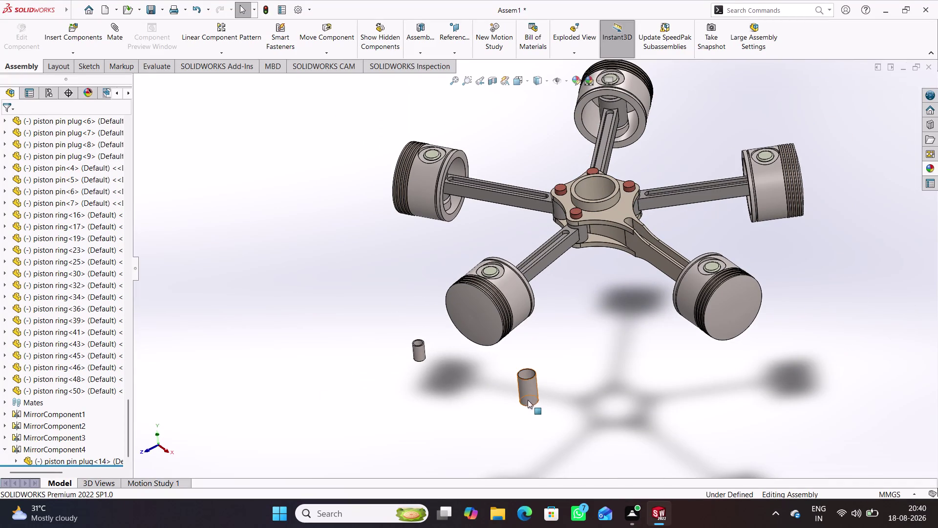
Delete the stray Rod bush lower component from the engine assembly.
right_click(526, 395)
click(575, 373)
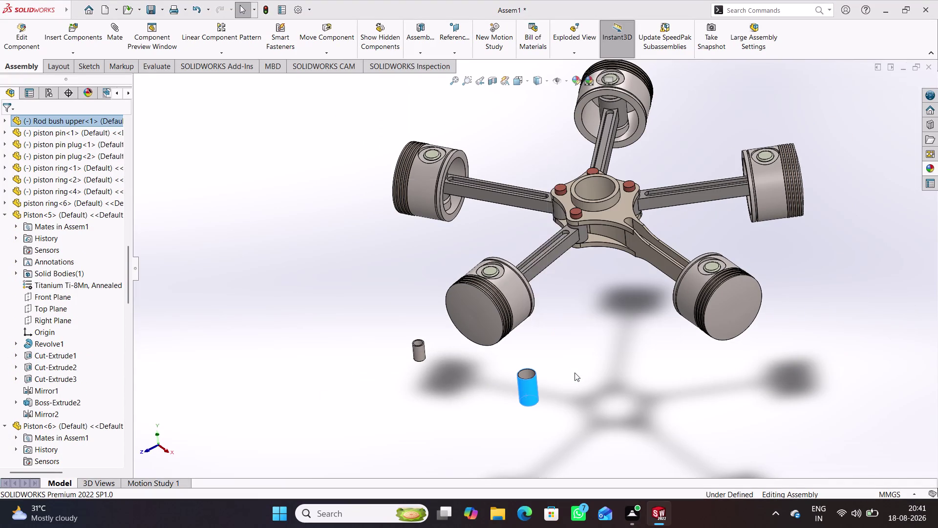
click(550, 193)
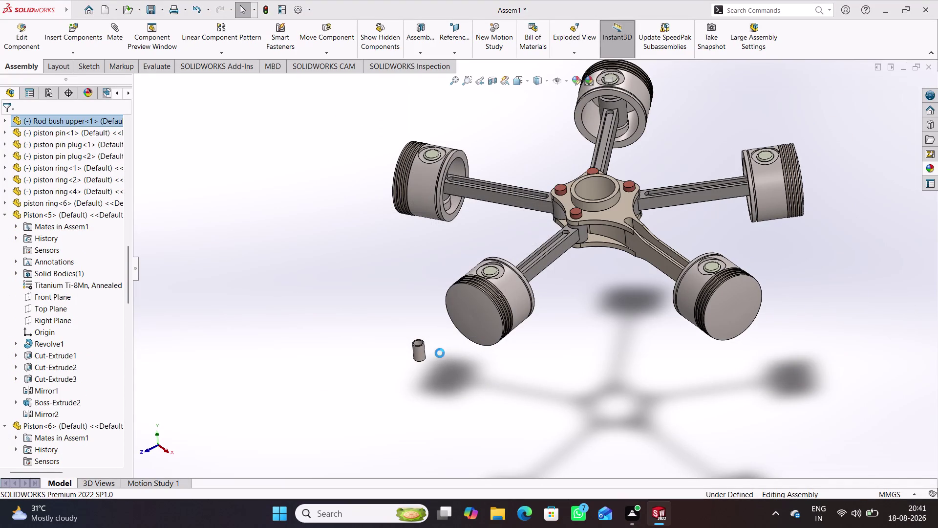
right_click(418, 351)
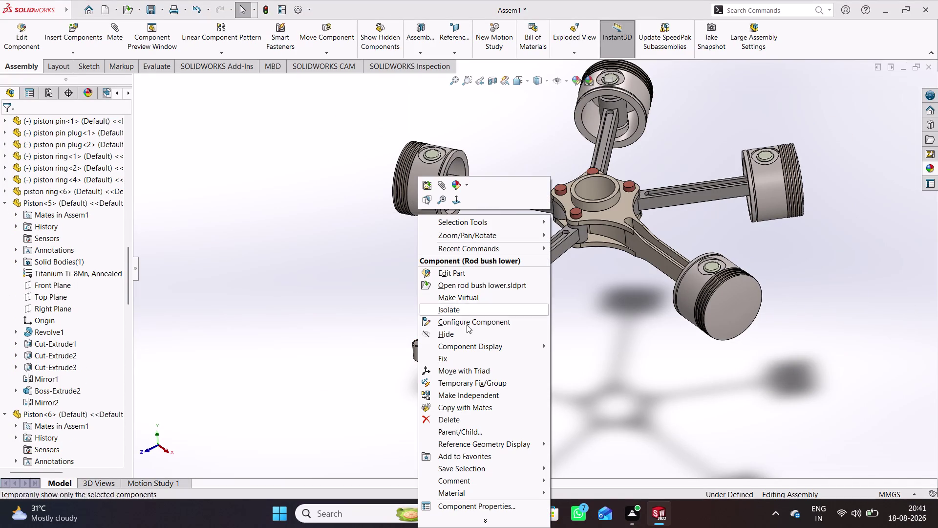
click(439, 414)
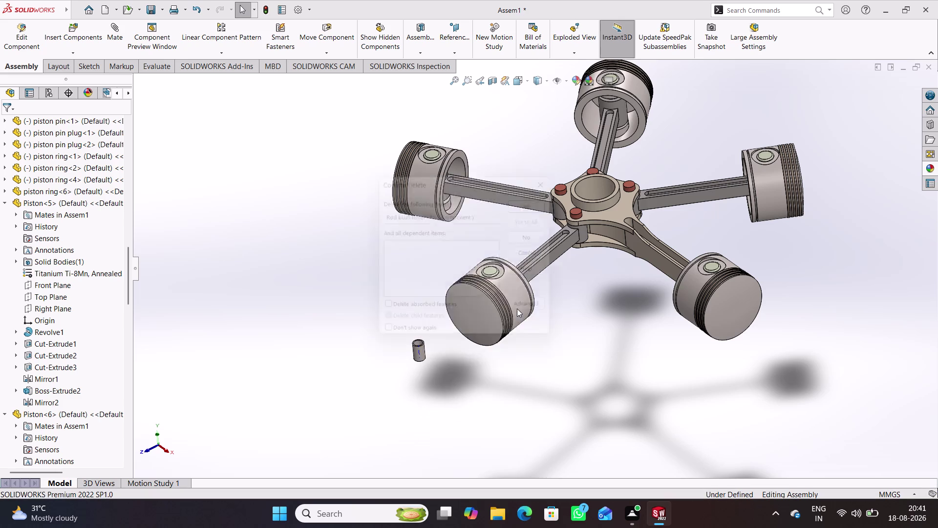
click(545, 192)
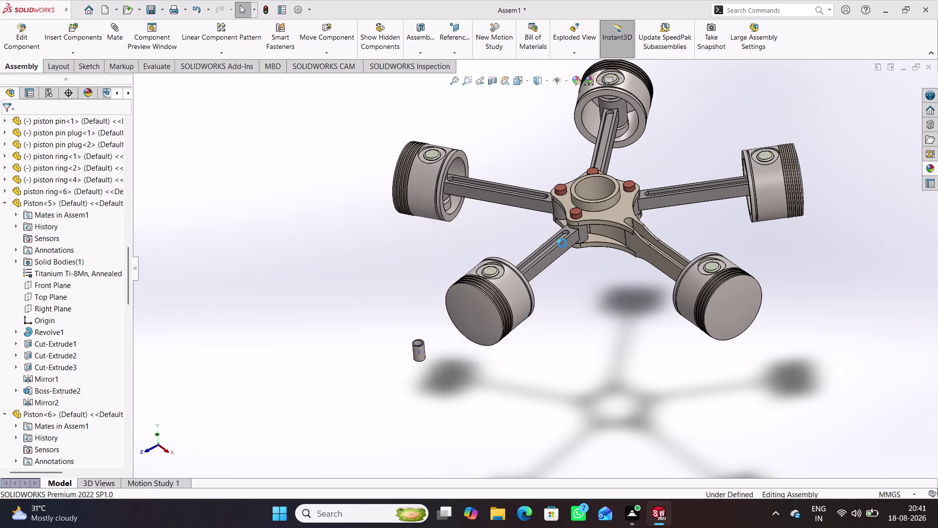
Orbit the engine to inspect it, then snap it to the isometric view.
middle_drag(538, 395, 552, 382)
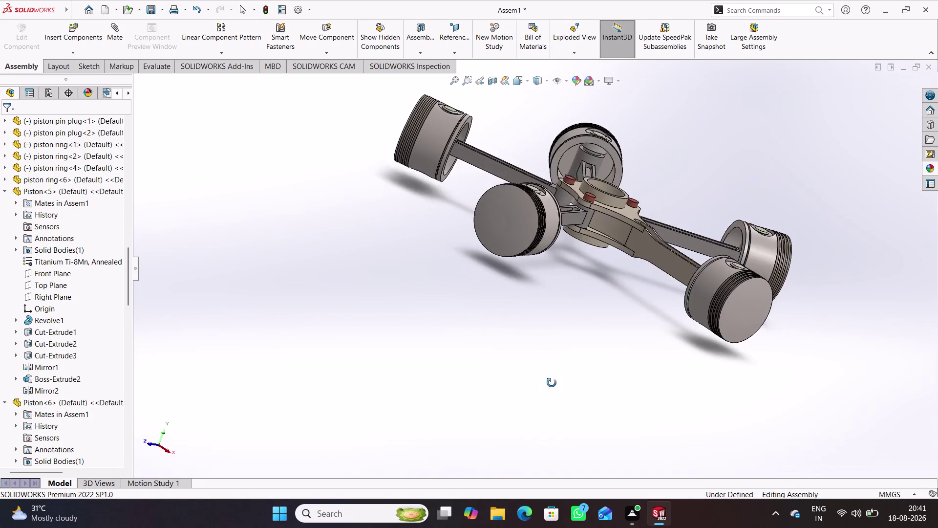
middle_drag(552, 382, 523, 418)
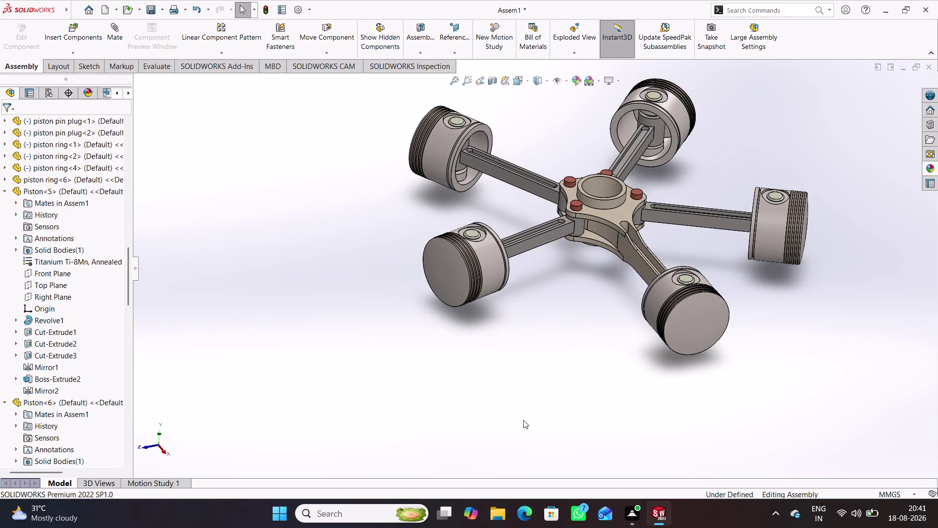
key(ctrl+7)
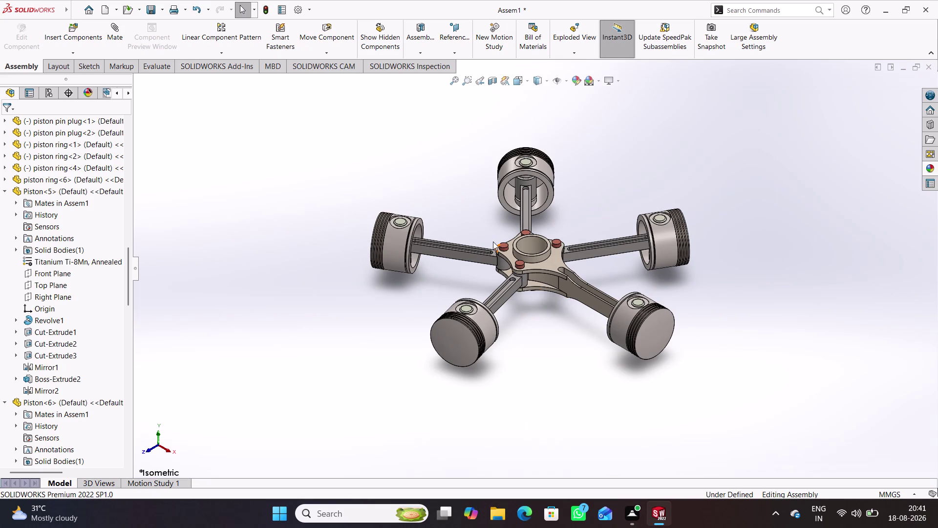
Collapse the Piston<5>, Piston<6> and Piston<7> nodes in the FeatureManager tree.
scroll(down, 3)
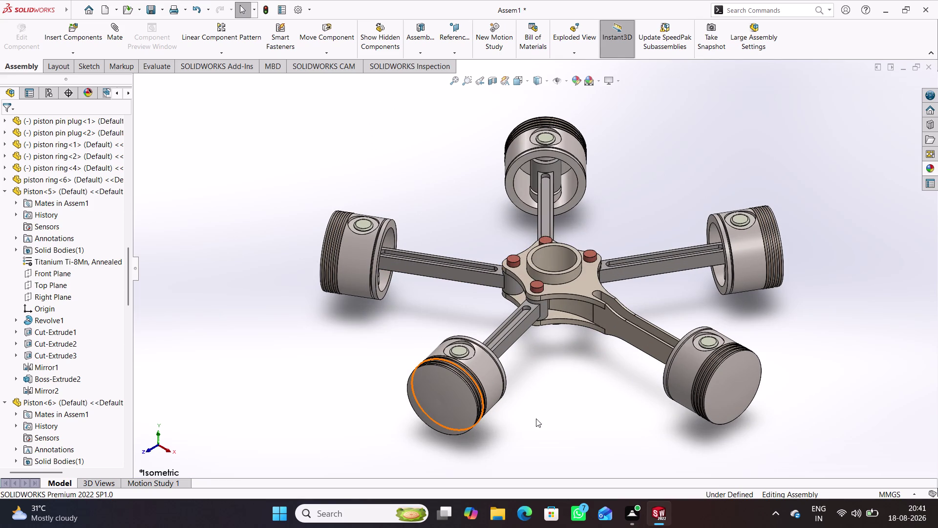
click(3, 186)
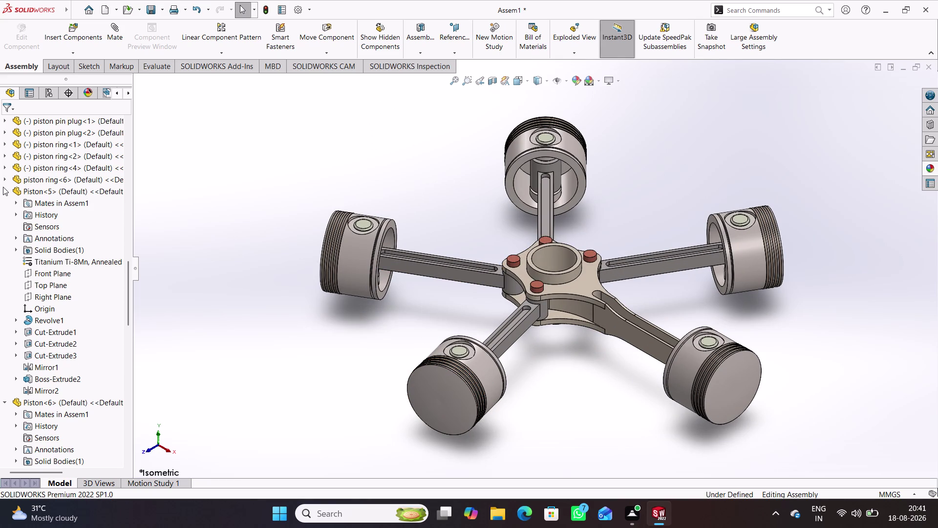
click(3, 201)
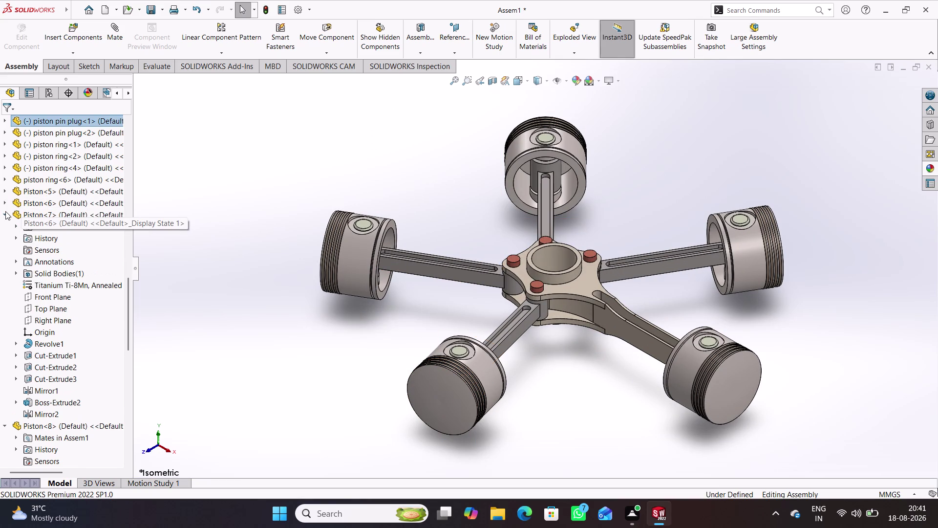
click(5, 211)
click(3, 224)
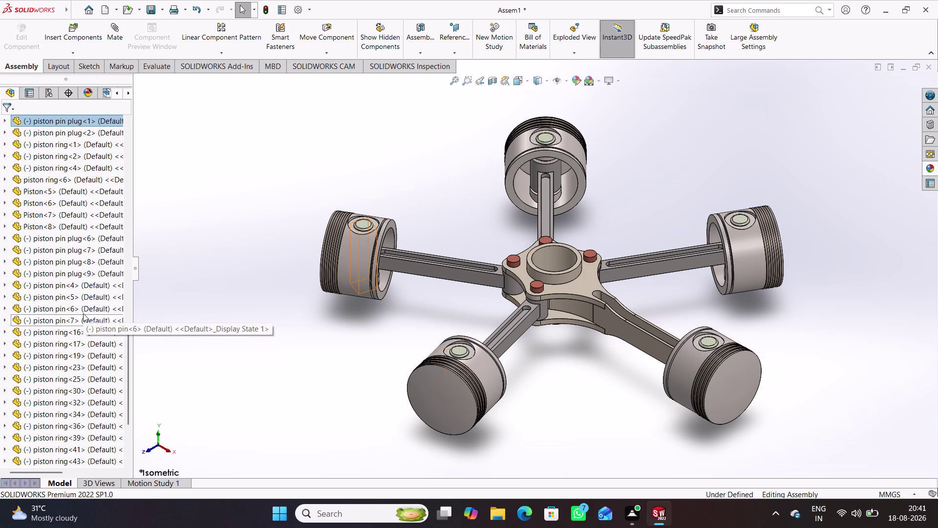
scroll(down, 3)
scroll(down, 3)
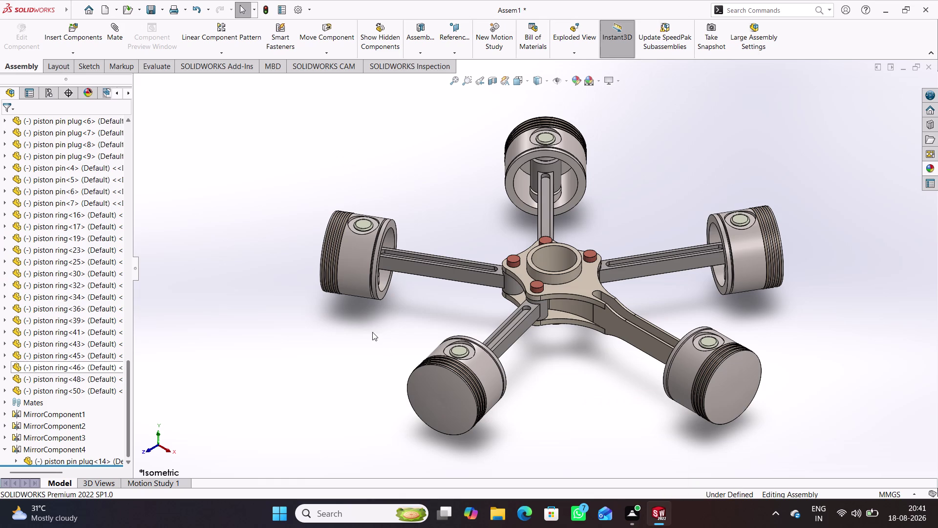
key(ctrl+s)
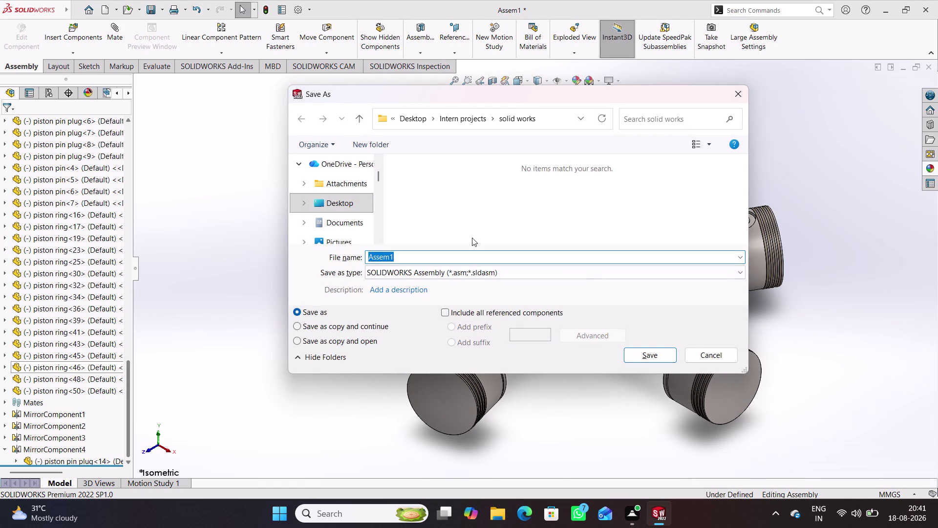
Change the file name to 'Radial engine Assem' and save the assembly.
click(433, 257)
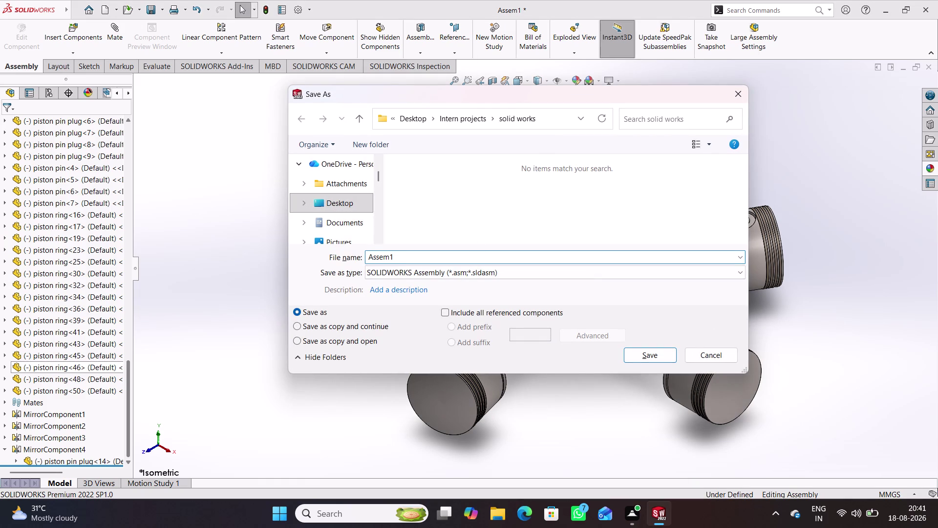
key(BackSpace)
key(Left)
key(Left)
key(Left)
key(Left)
key(Left)
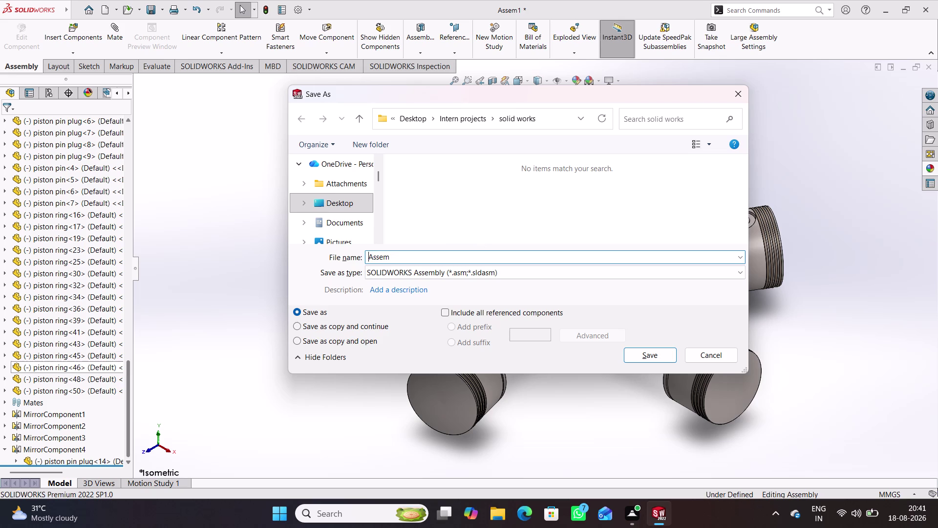
text(Rad)
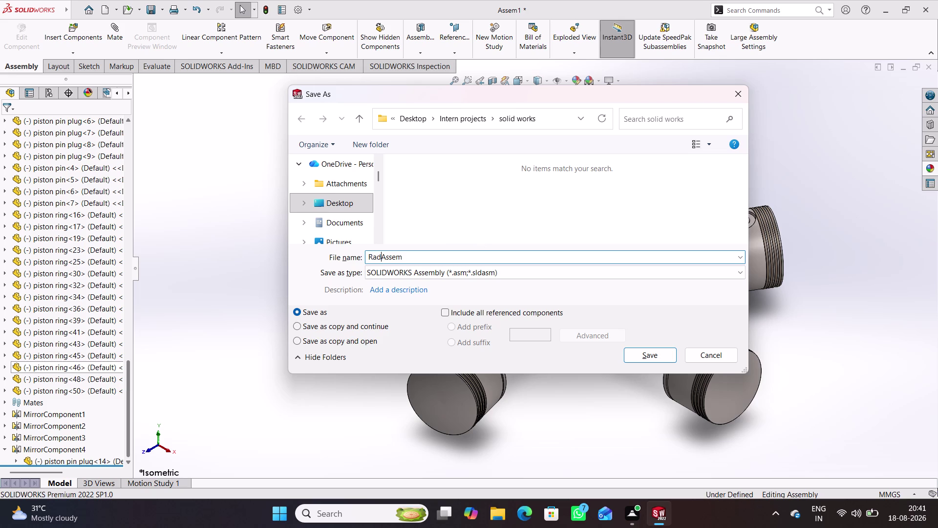
text(ial)
key(space)
text(engine)
key(space)
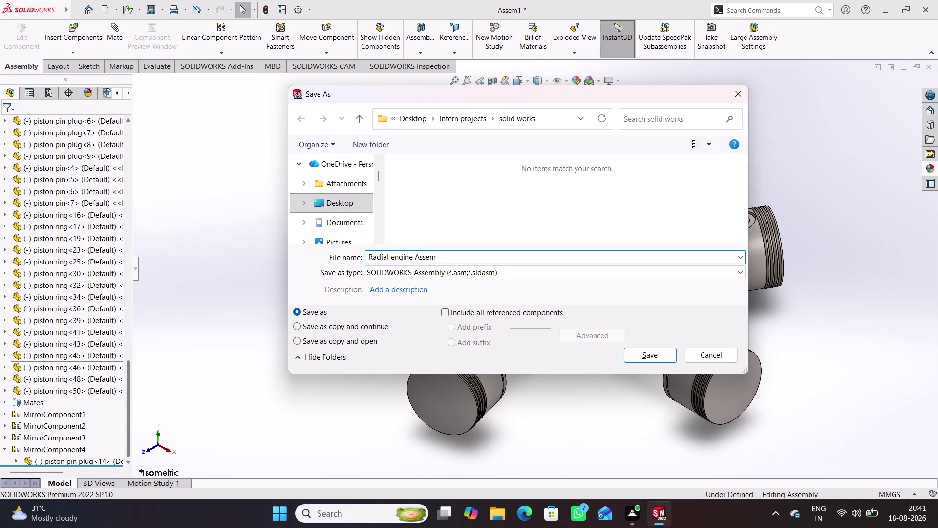
key(Return)
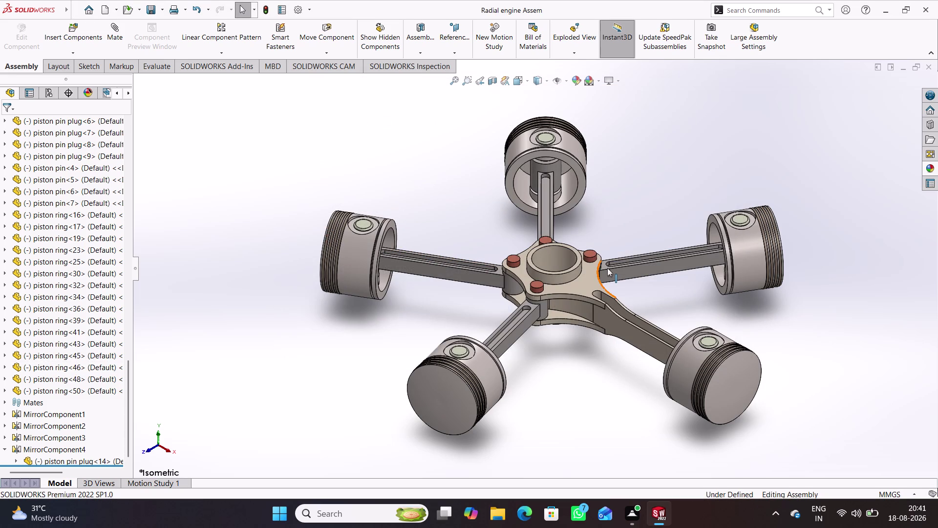
key(ctrl+n)
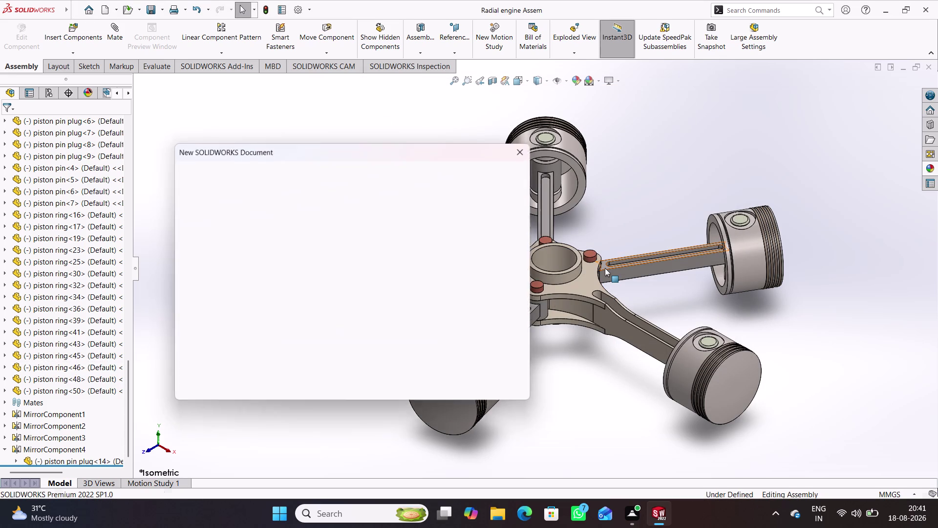
Create a new drawing document on an A0 (ISO) sheet.
key(Right)
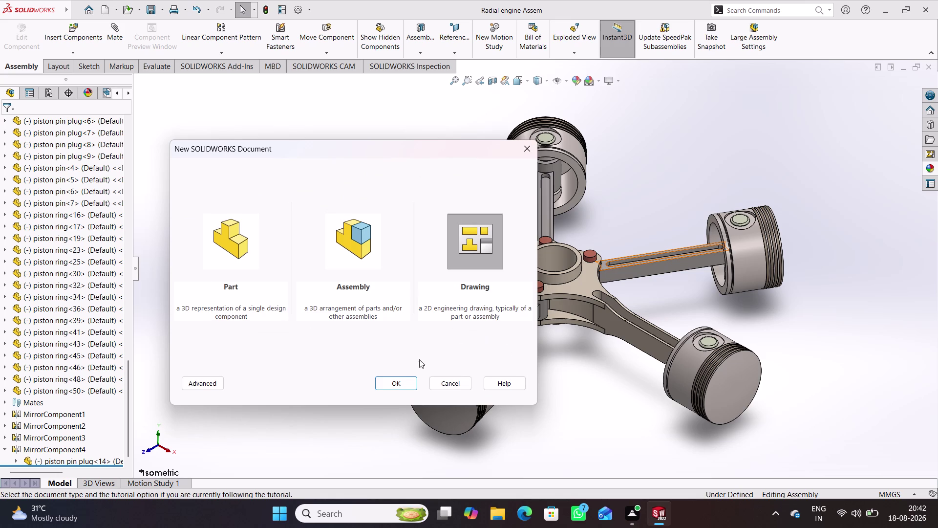
click(399, 382)
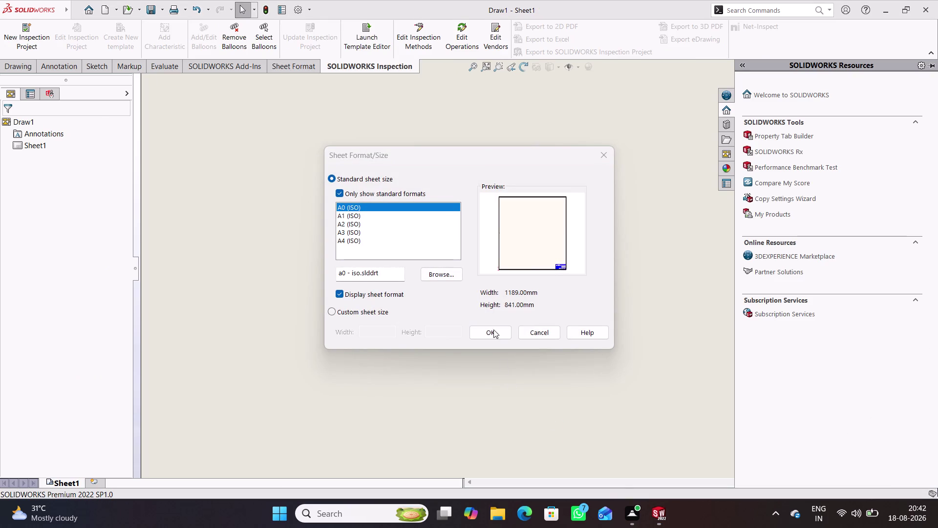
click(489, 331)
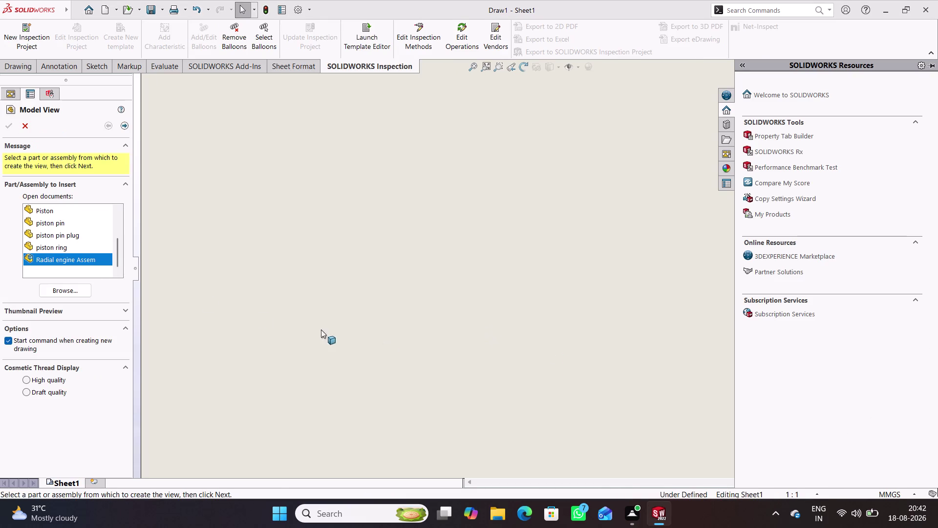
Place a model view of the Articulated rod on the sheet.
scroll(up, 3)
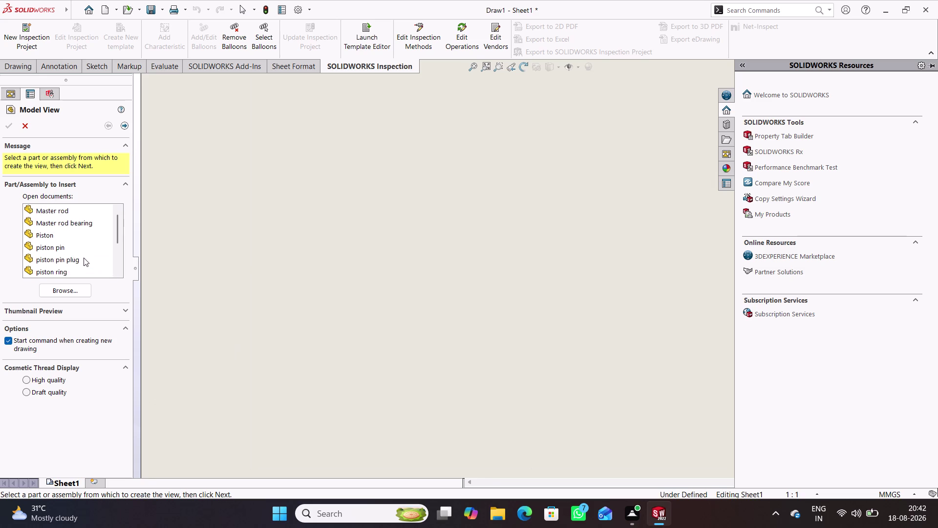
scroll(up, 3)
scroll(down, 3)
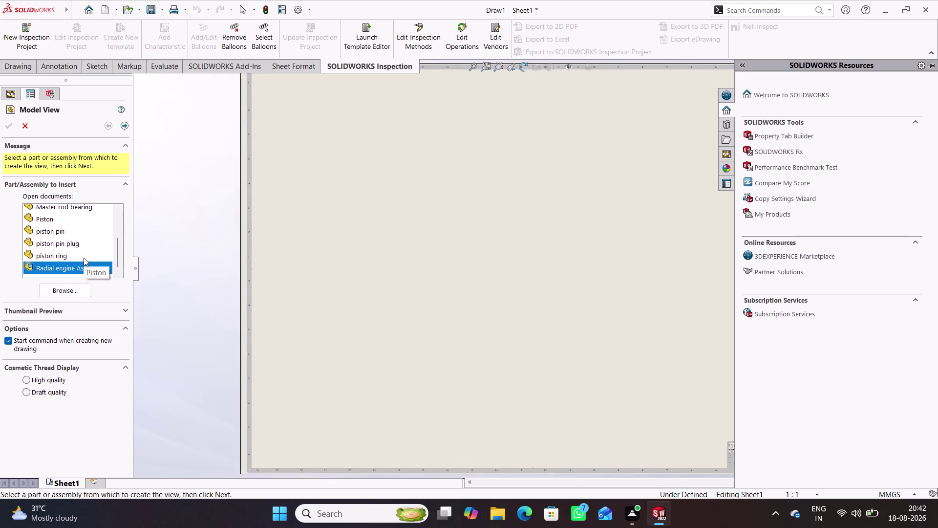
scroll(up, 3)
scroll(up, 3)
scroll(up, 3)
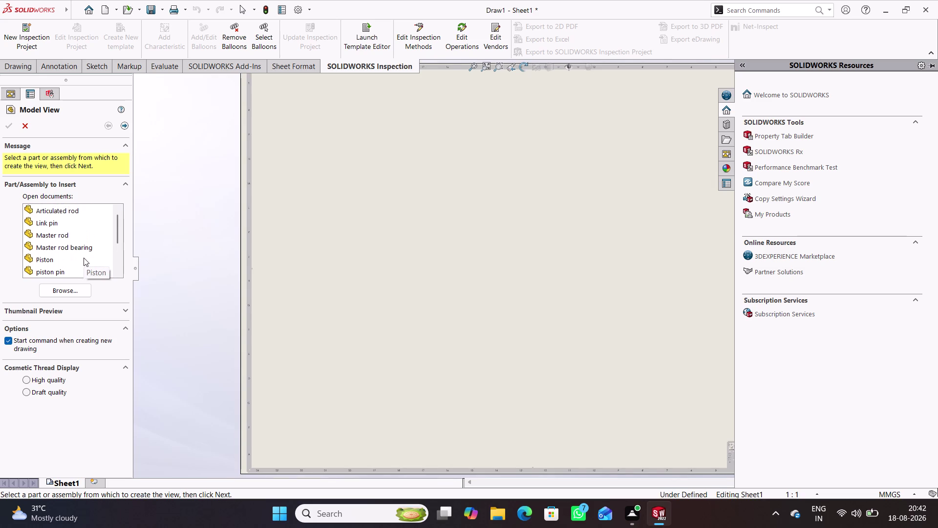
double_click(76, 212)
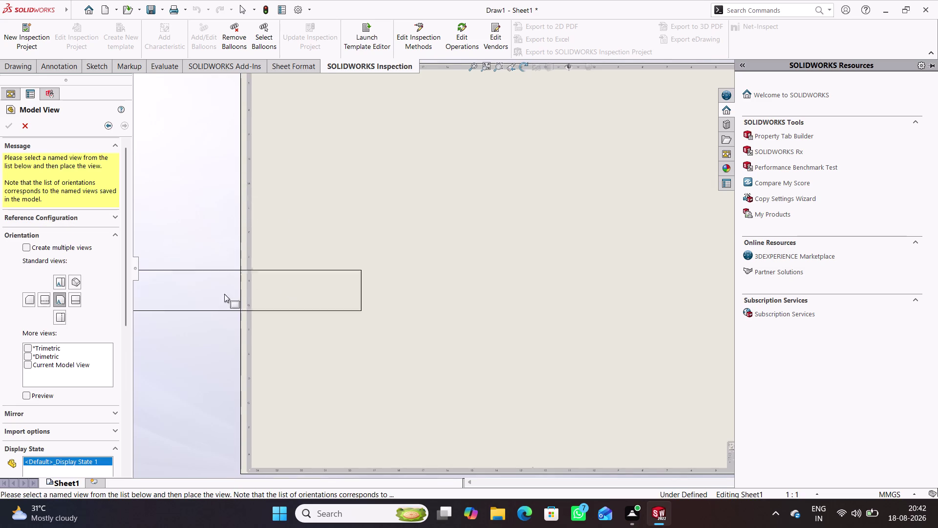
scroll(up, 3)
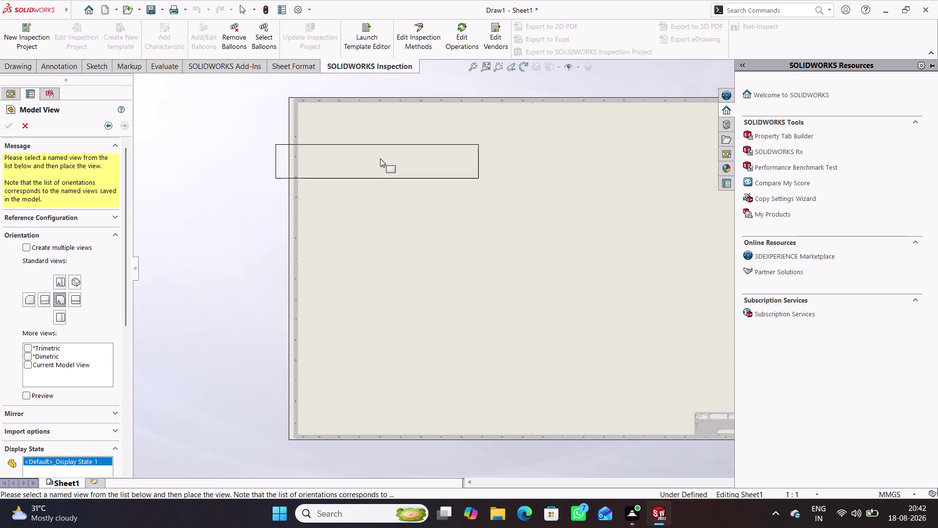
click(400, 156)
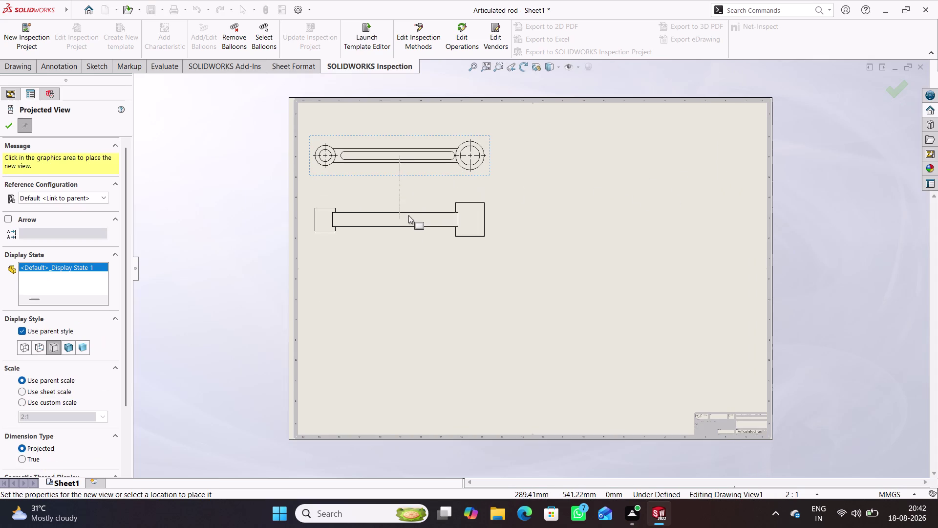
click(6, 128)
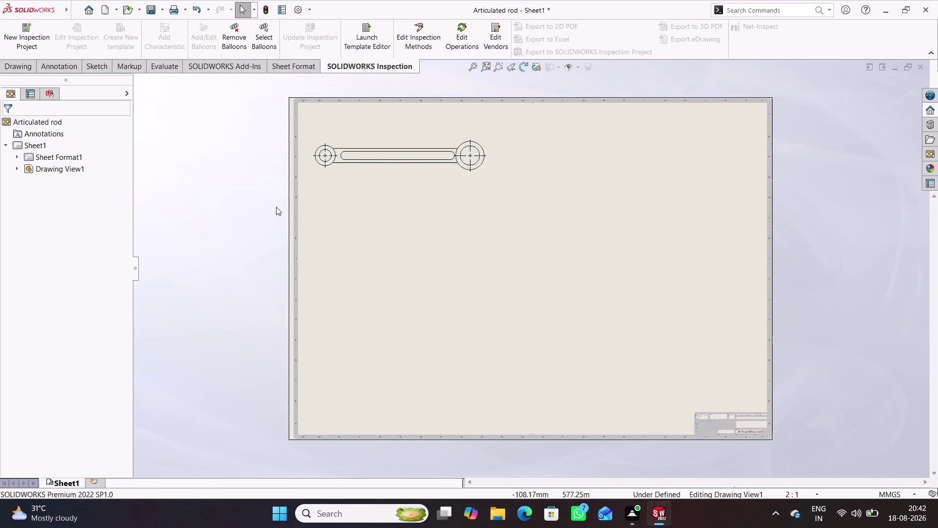
Set the rod's Drawing View1 to a custom 1:1 scale.
double_click(400, 180)
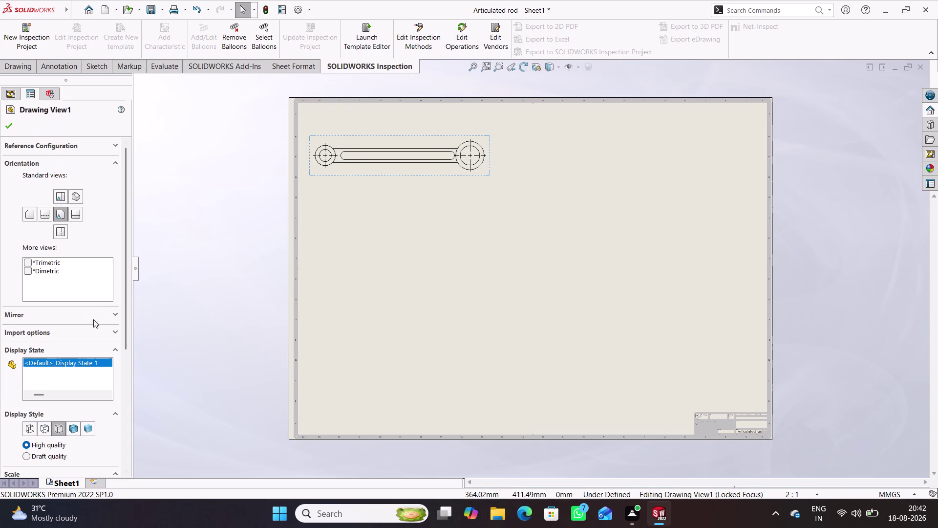
click(41, 429)
scroll(down, 3)
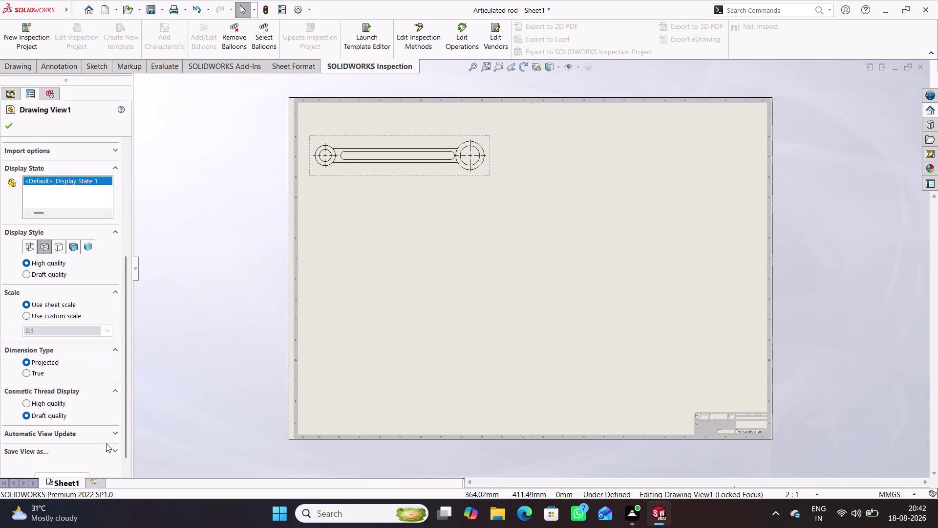
click(52, 317)
click(106, 330)
click(61, 345)
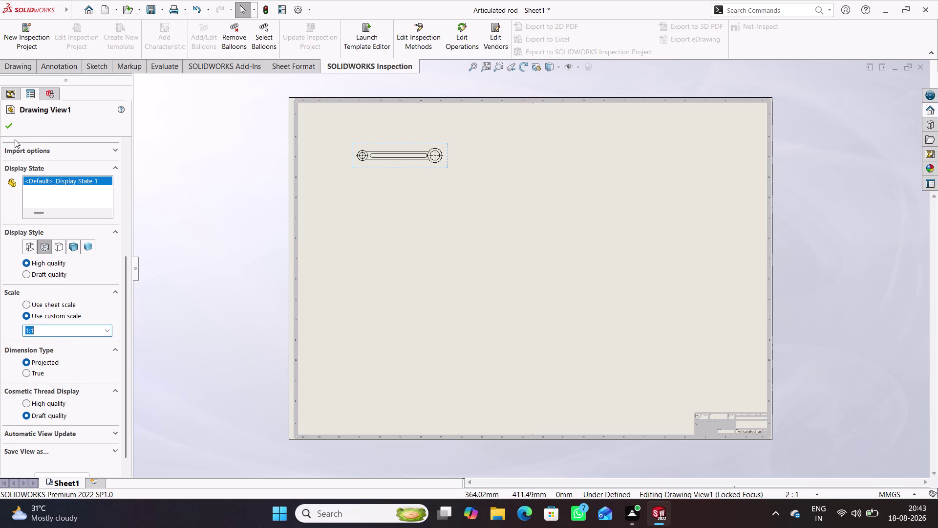
Move the rod view to the sheet's top-left corner and close its properties.
click(13, 129)
drag(420, 171, 379, 148)
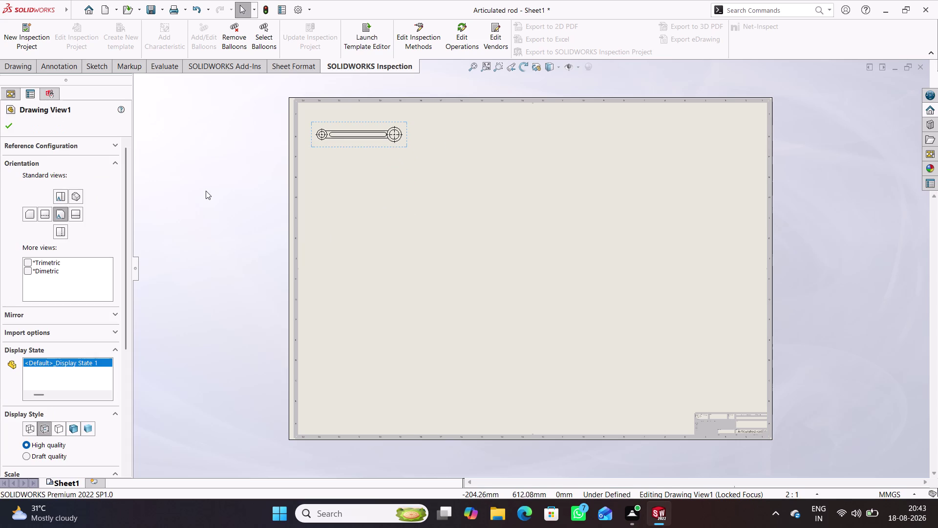
click(8, 122)
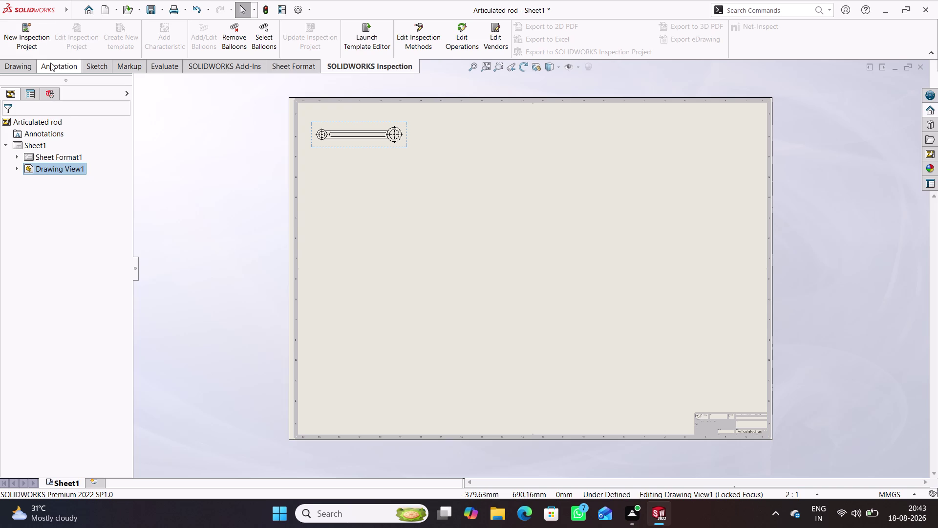
click(49, 64)
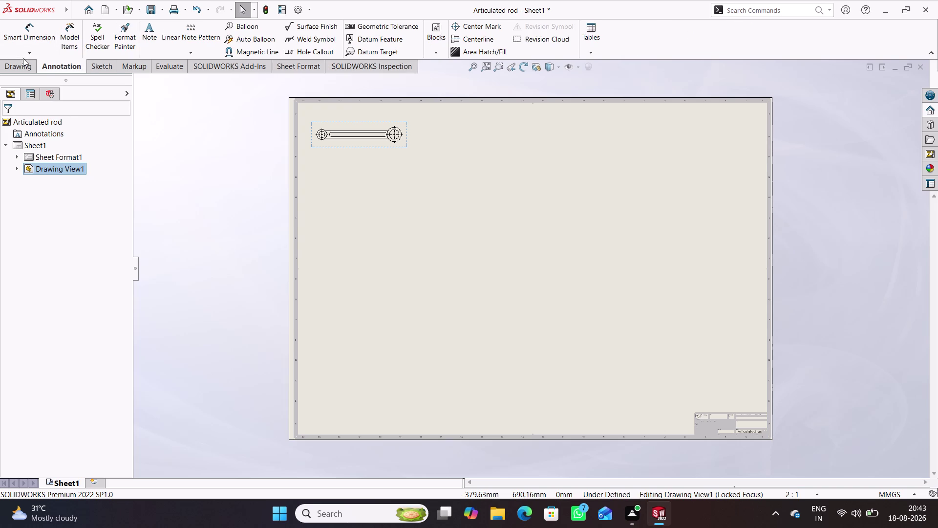
click(20, 64)
Cut horizontal section A-A through the rod centre and place it below the top view.
click(101, 35)
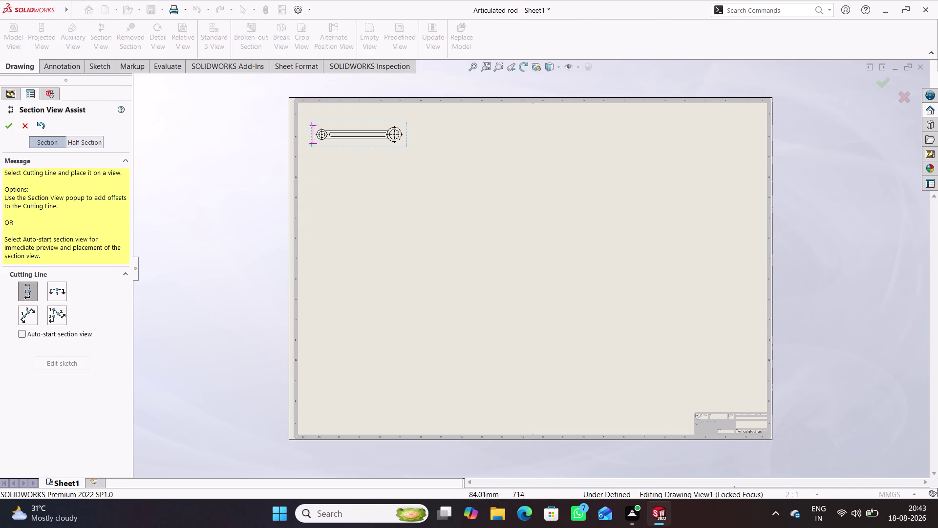
scroll(down, 3)
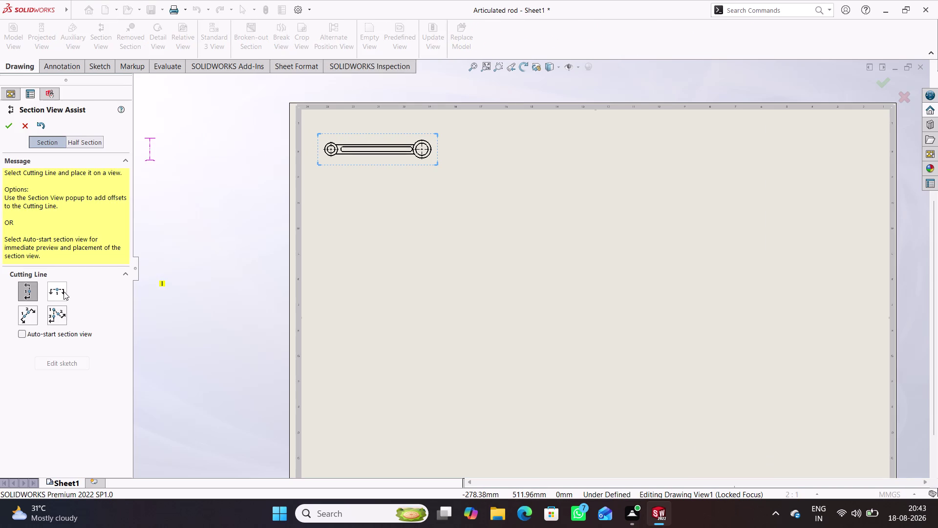
click(62, 291)
scroll(down, 3)
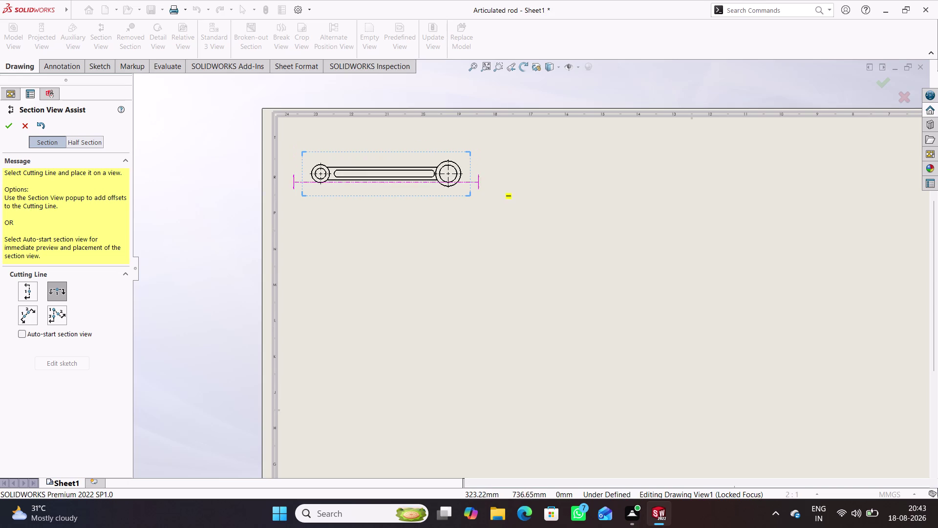
click(446, 173)
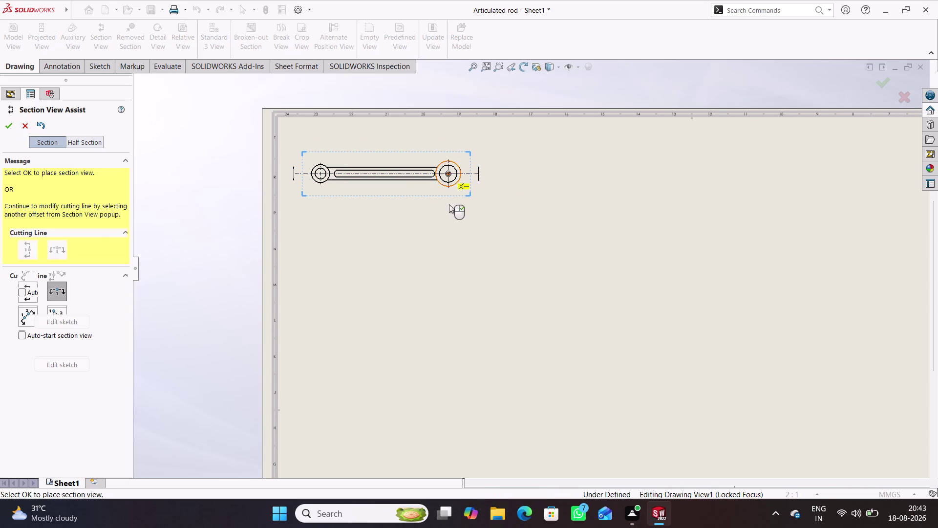
click(522, 197)
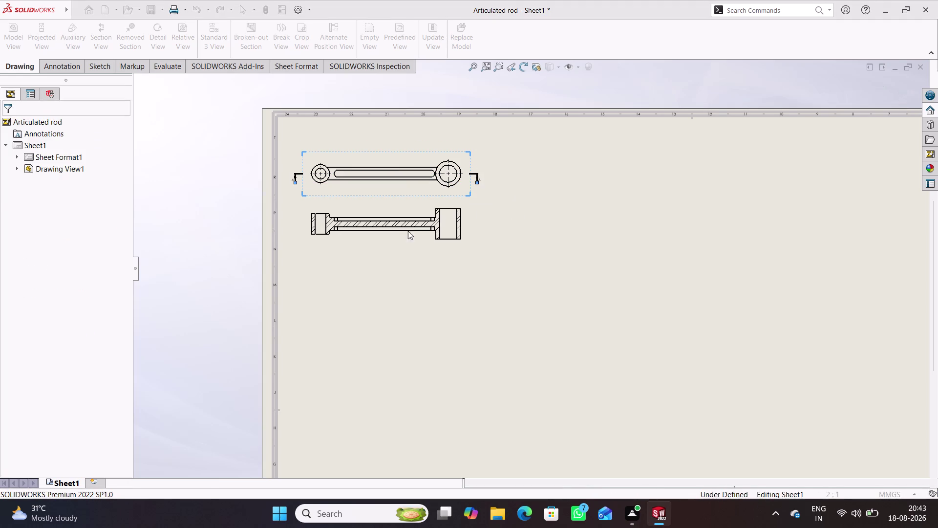
click(412, 223)
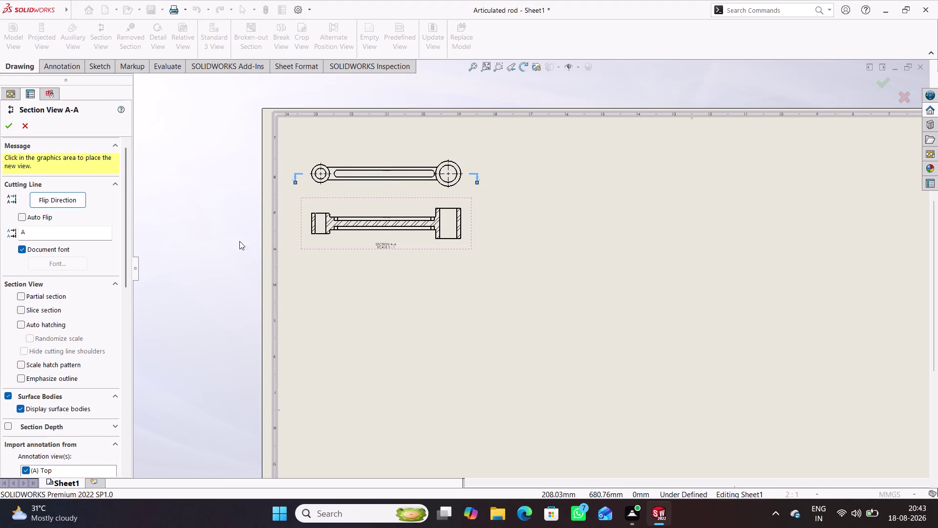
click(11, 129)
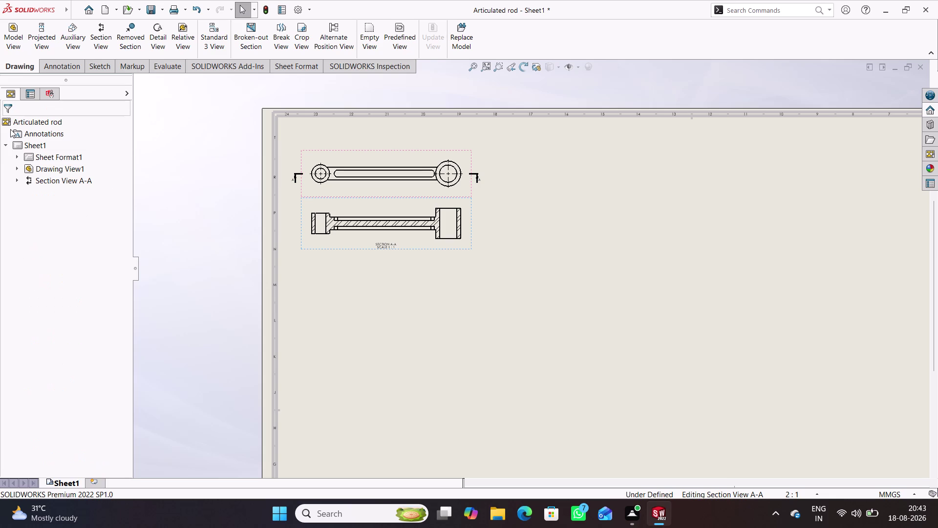
Insert an Articulated rod model view below section A-A without projected views.
click(14, 40)
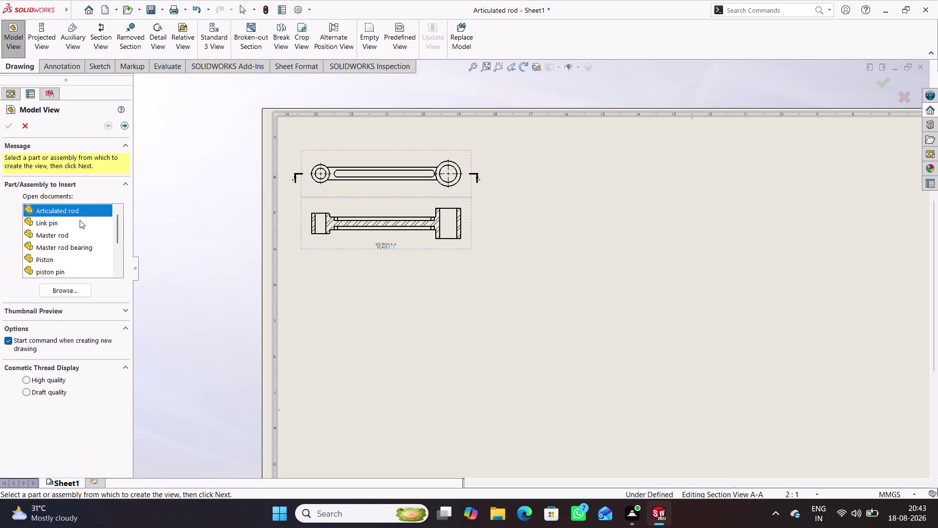
click(70, 220)
double_click(69, 220)
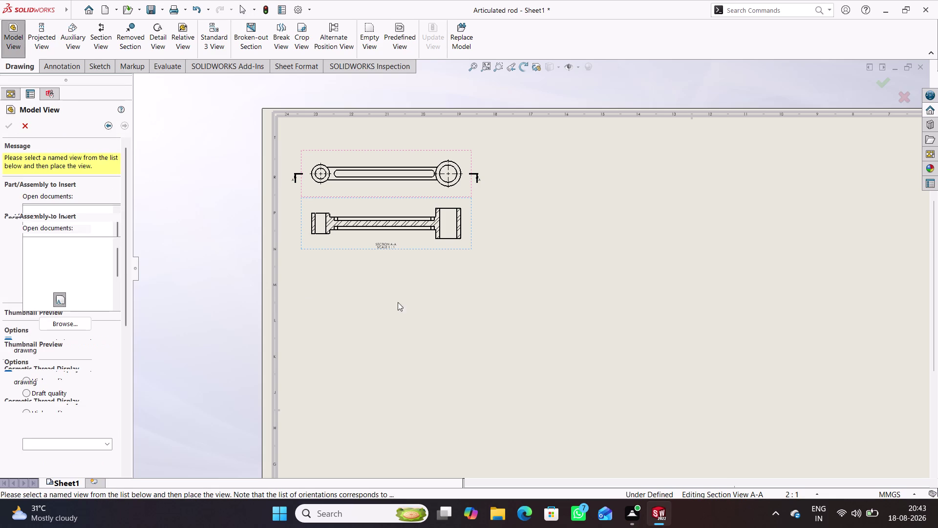
scroll(up, 3)
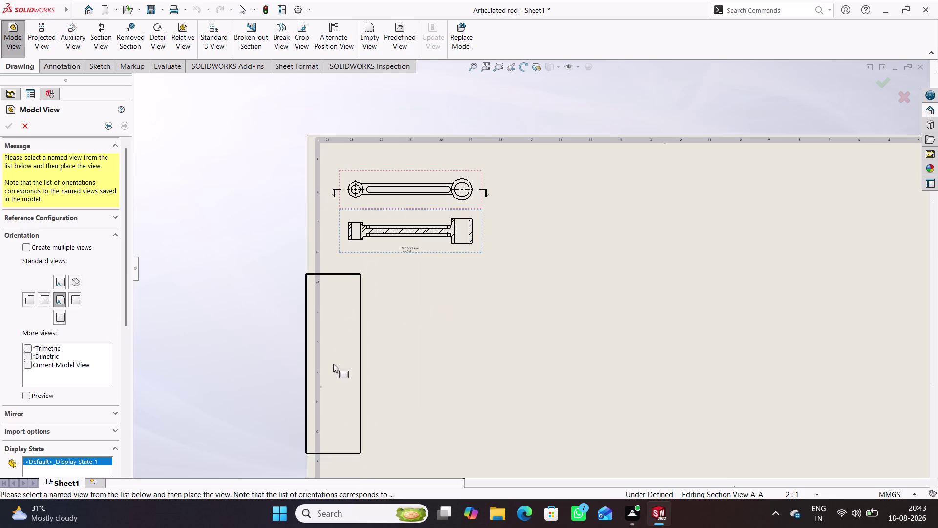
click(373, 366)
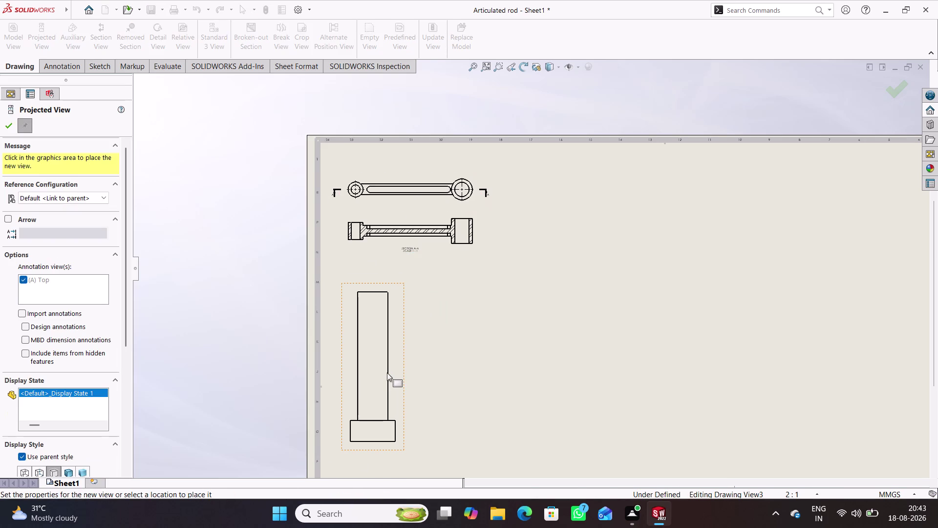
scroll(up, 3)
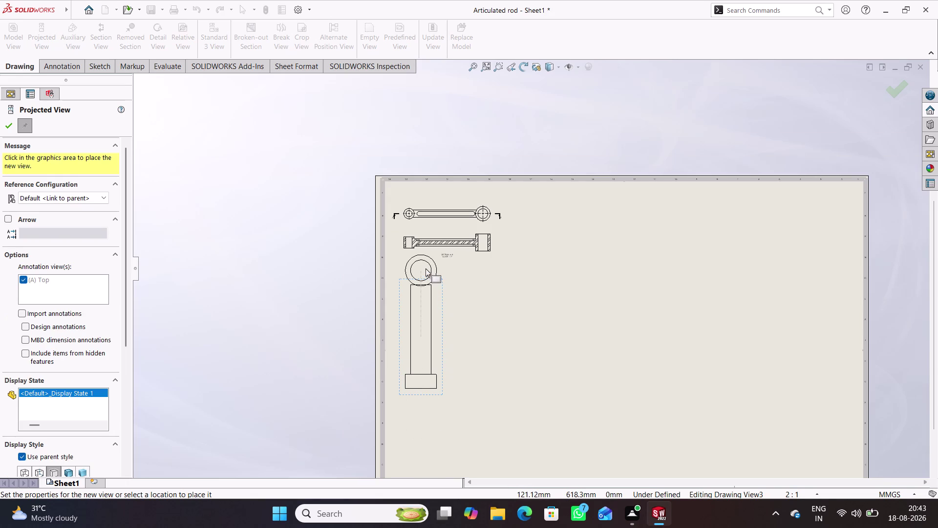
click(427, 262)
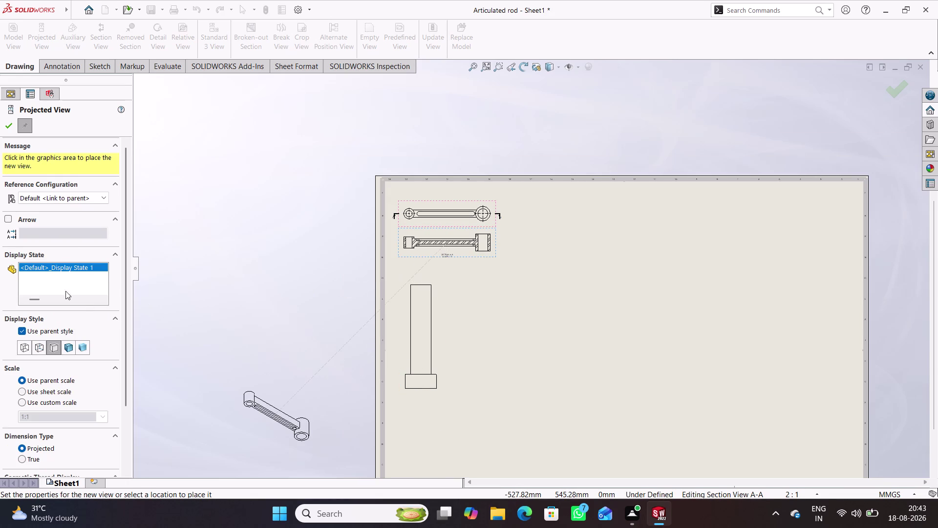
click(11, 124)
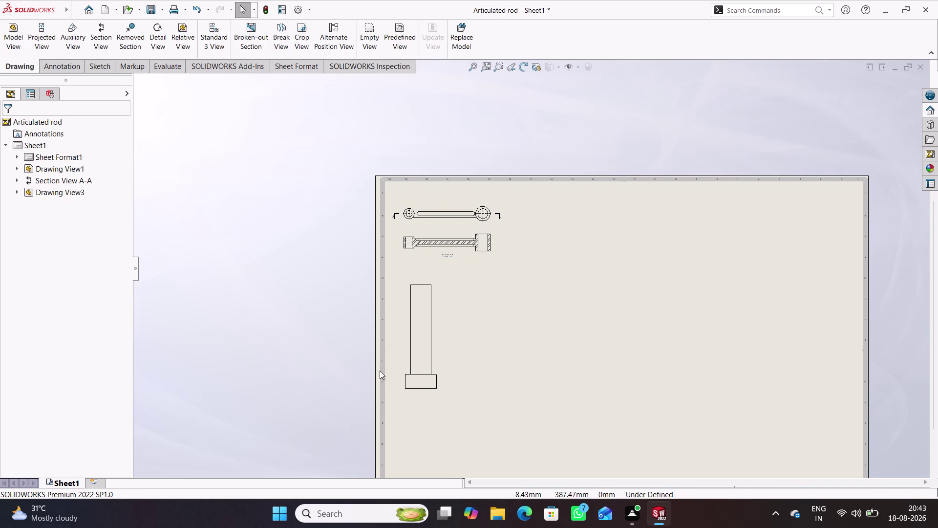
Adjust Drawing View3's properties and confirm them.
double_click(426, 399)
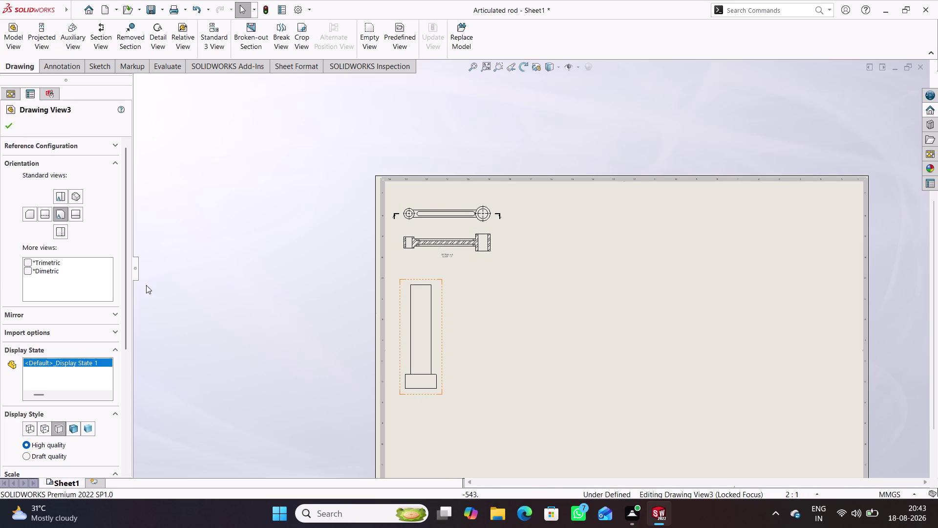
click(62, 192)
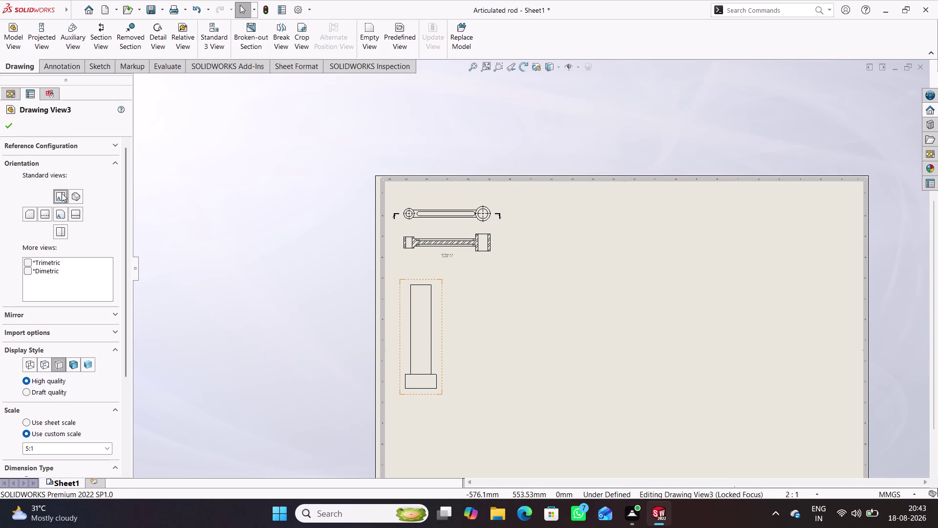
click(58, 211)
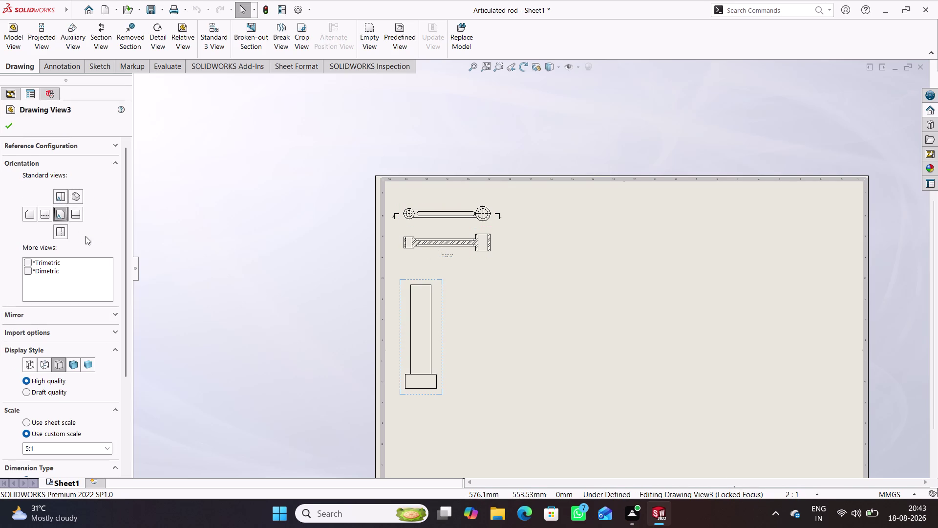
click(11, 129)
click(279, 216)
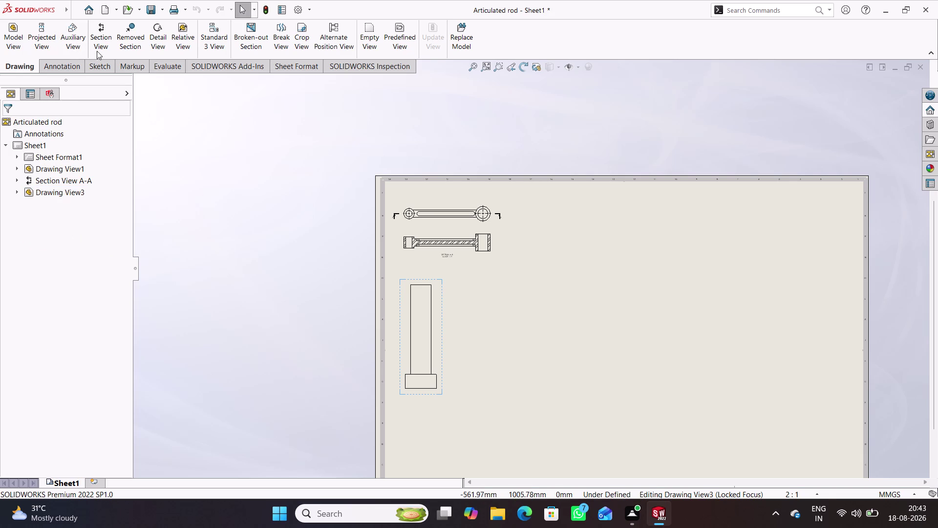
Try a vertical section view through the lower view's centre, then undo it.
click(104, 45)
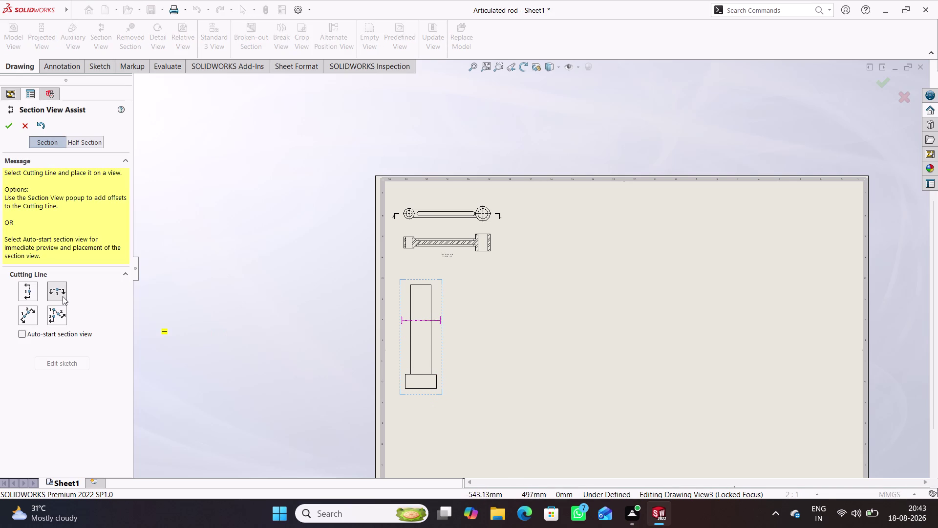
click(34, 296)
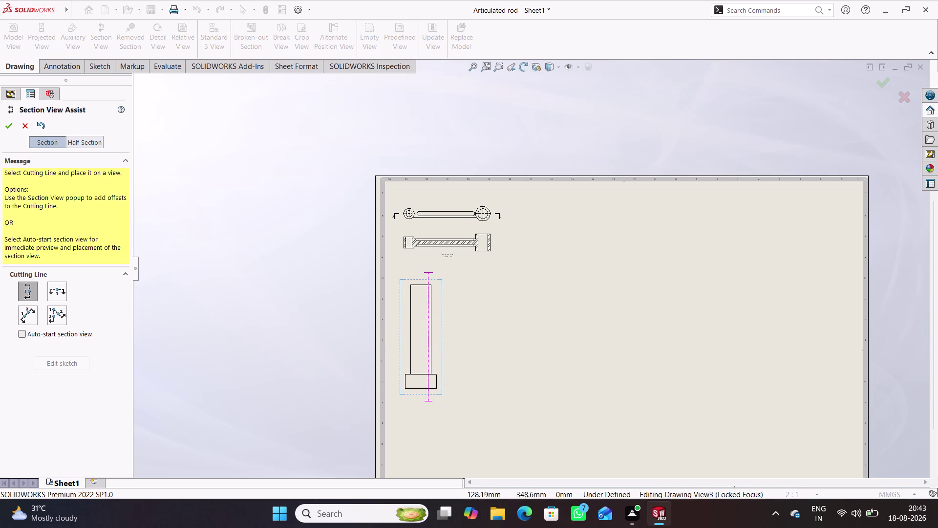
click(421, 385)
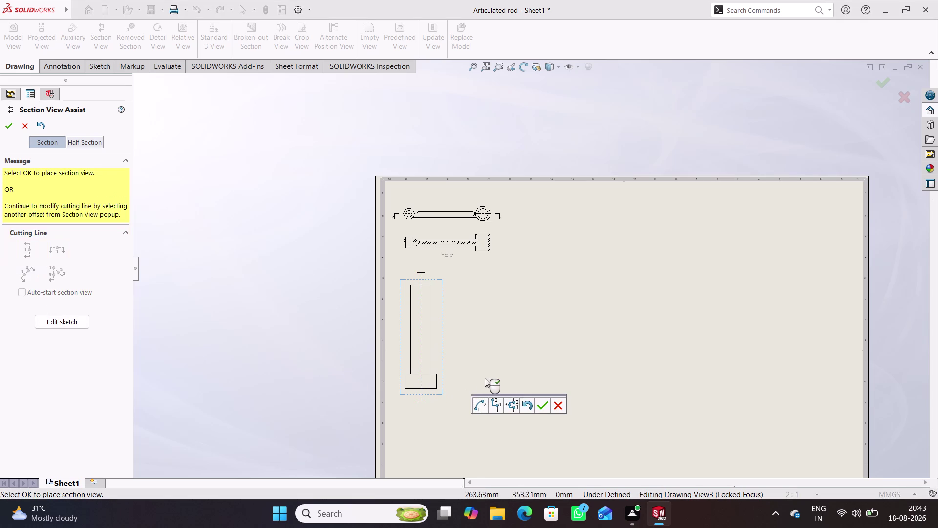
click(545, 409)
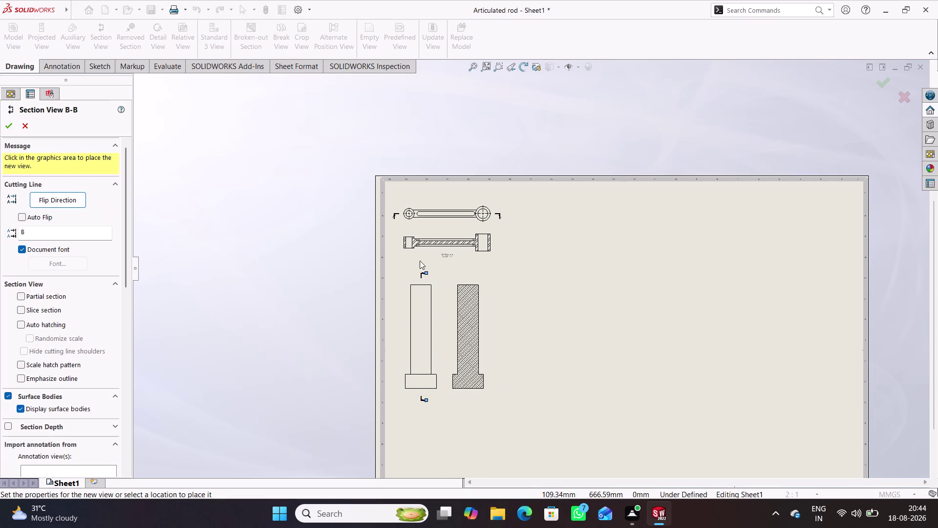
click(18, 123)
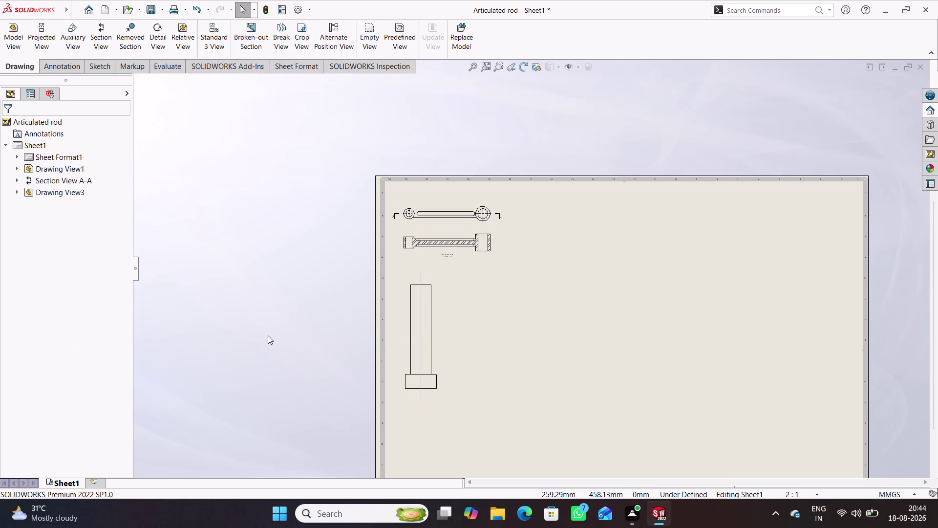
key(ctrl+z)
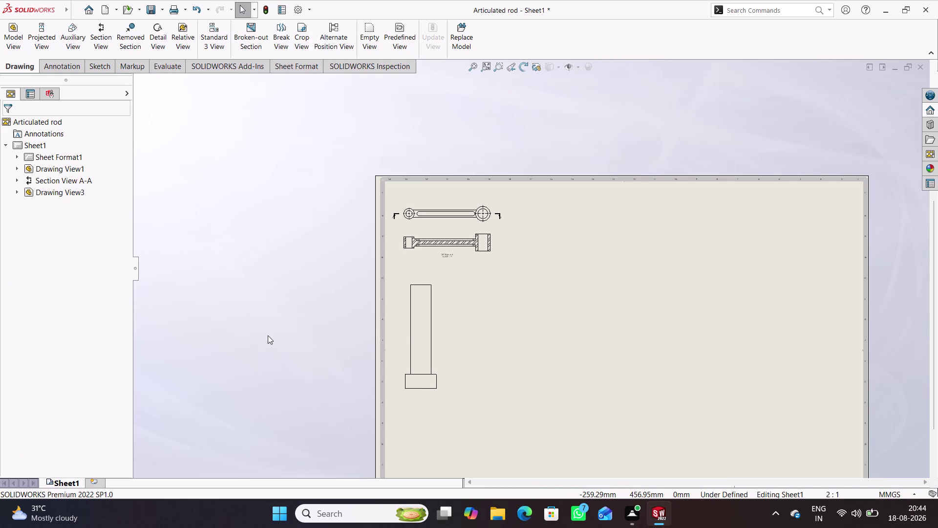
key(ctrl+z)
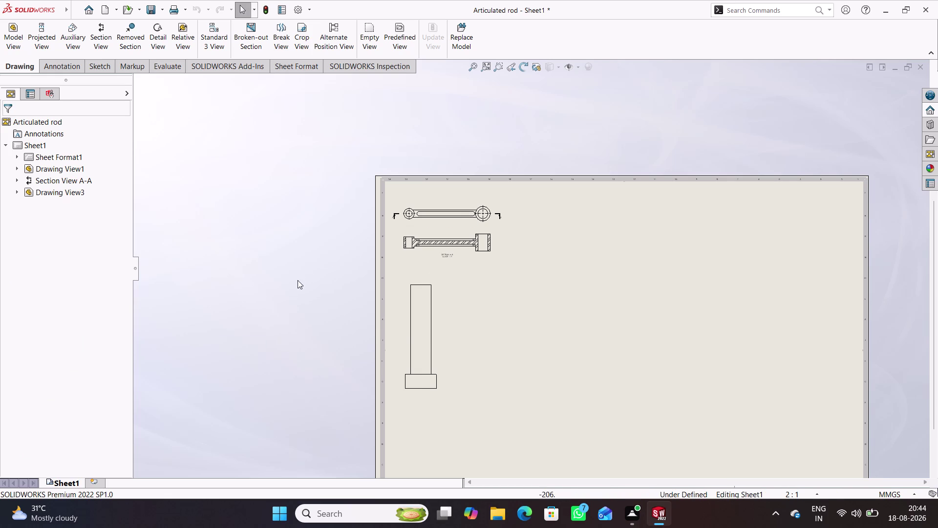
Delete Drawing View3, the tall pin view, confirming the deletion.
click(297, 269)
drag(304, 207, 248, 353)
key(ctrl+z)
key(ctrl+z)
right_click(438, 391)
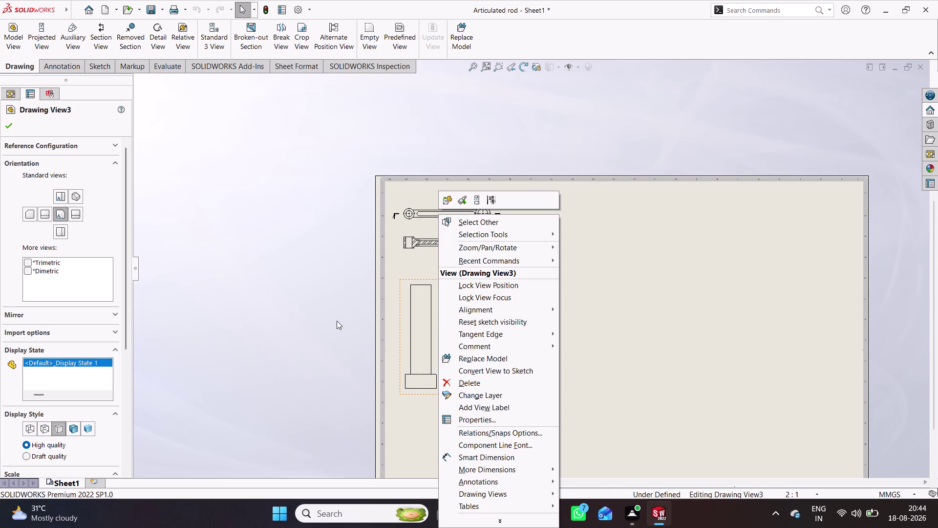
click(487, 384)
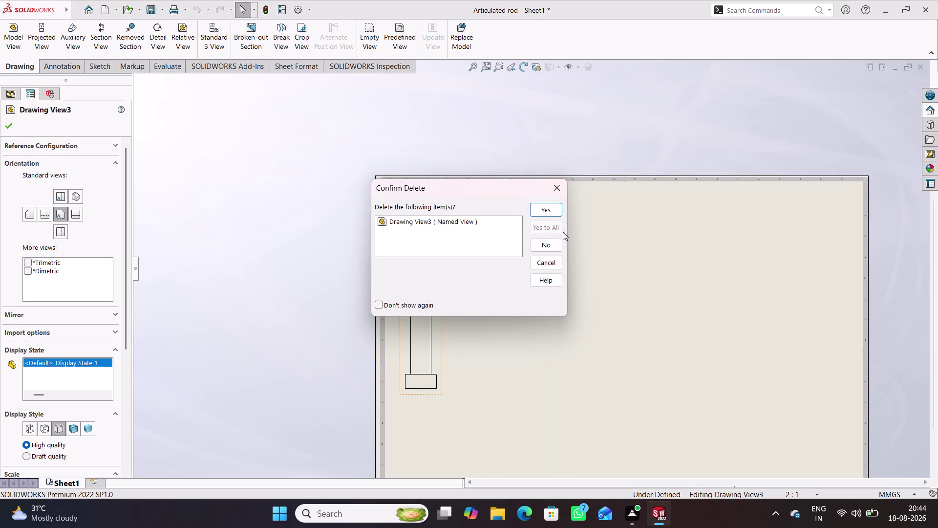
click(556, 210)
click(16, 37)
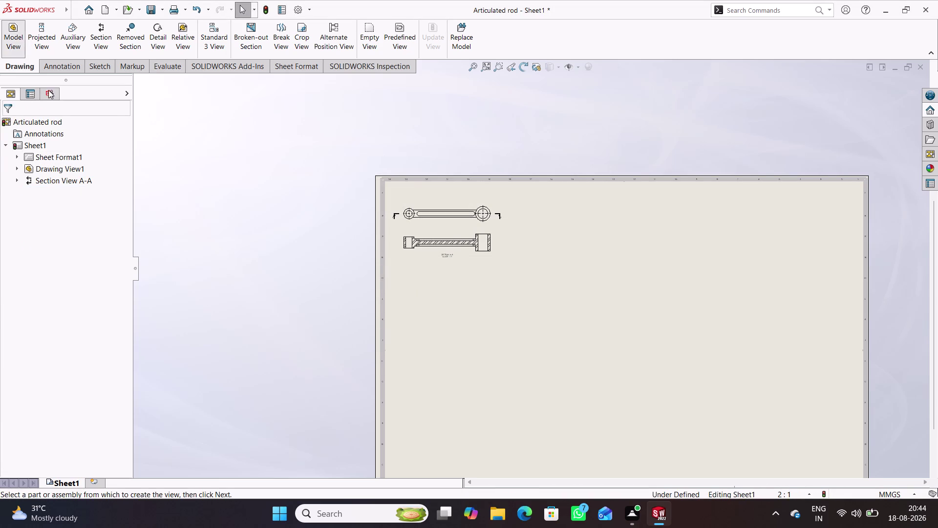
Place a Link pin front view and its projected top view on the sheet.
click(61, 221)
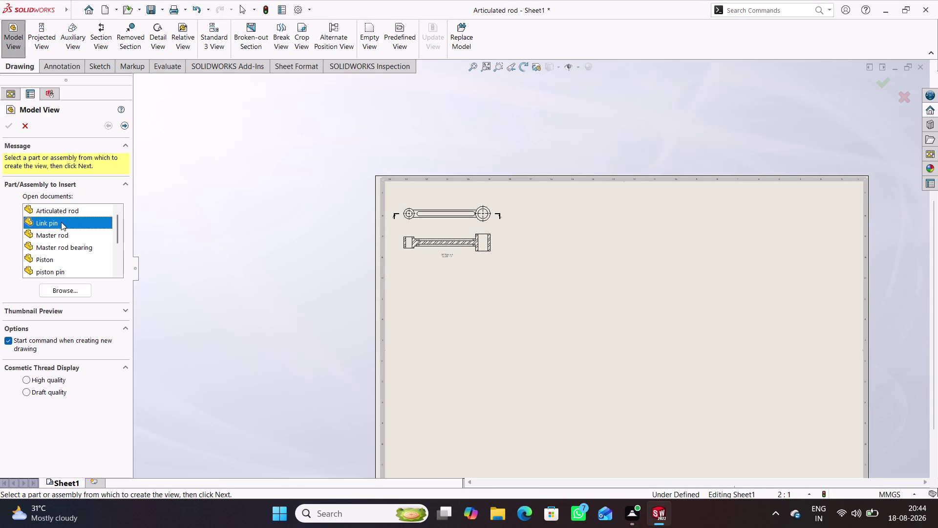
double_click(61, 222)
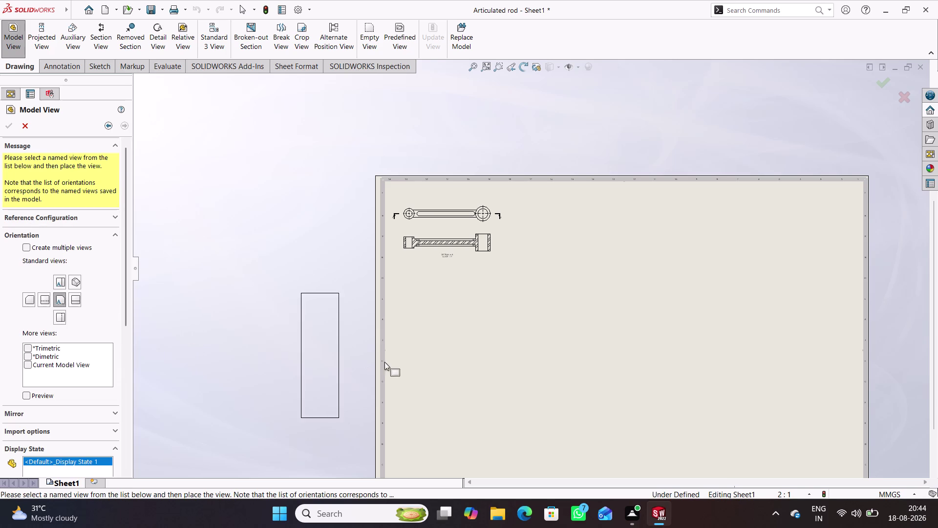
click(443, 407)
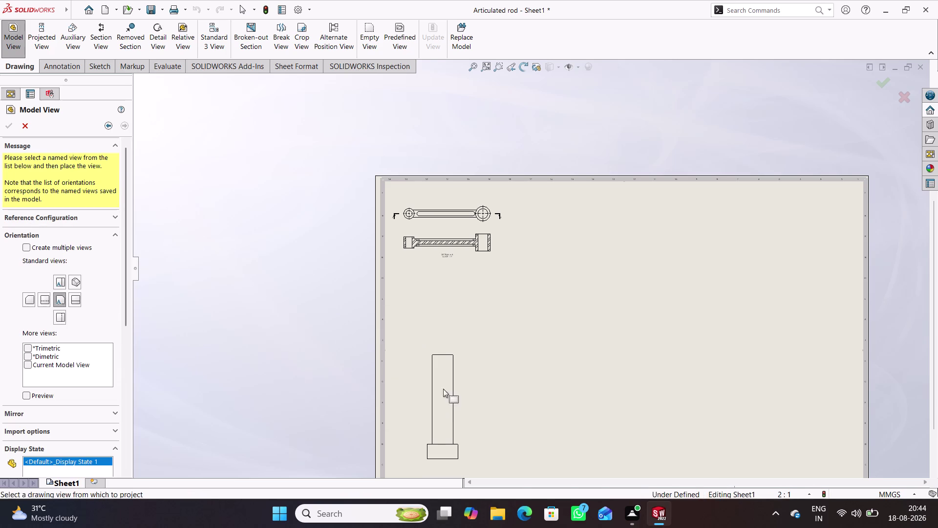
click(444, 319)
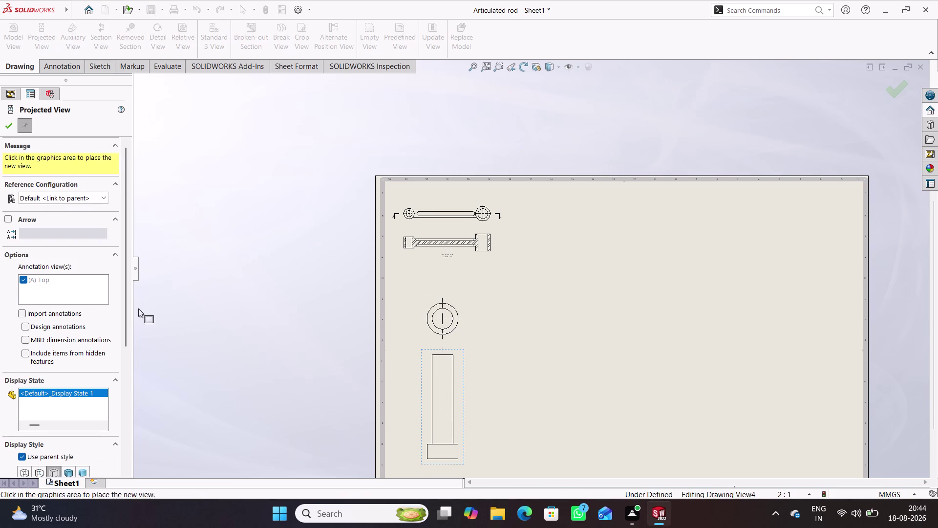
click(6, 129)
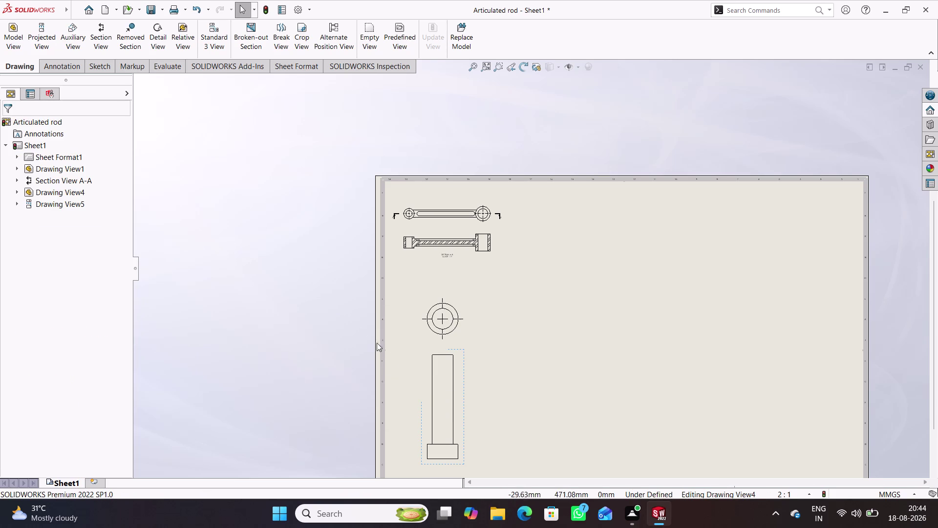
Change the pin front view's edge display and give it a custom scale.
double_click(463, 377)
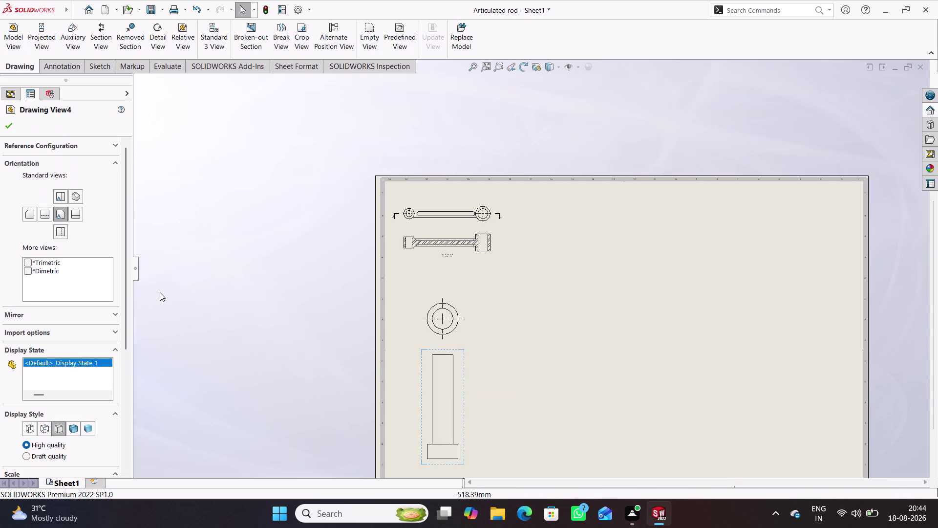
click(46, 426)
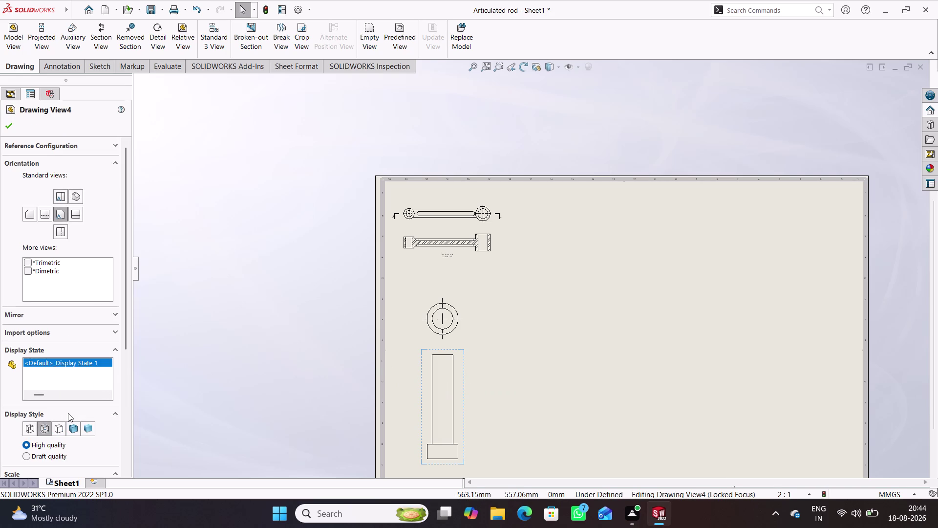
scroll(down, 3)
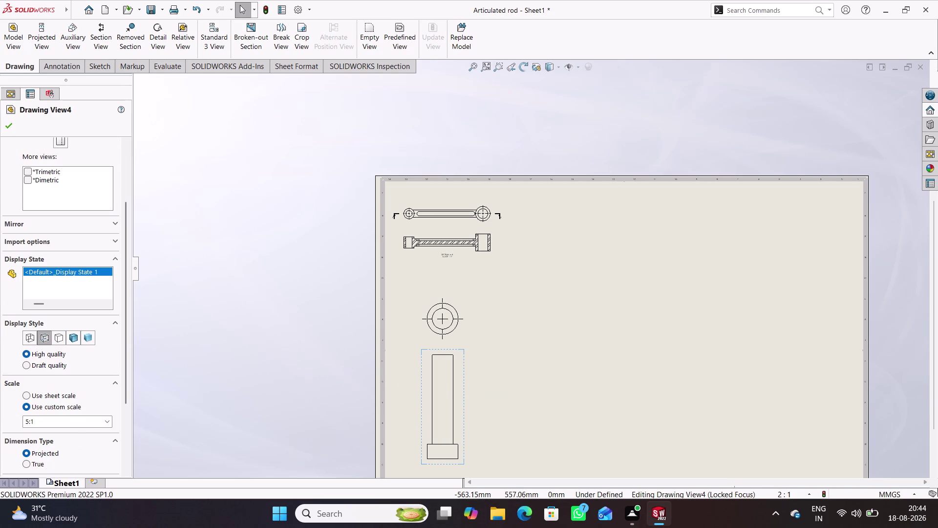
click(107, 420)
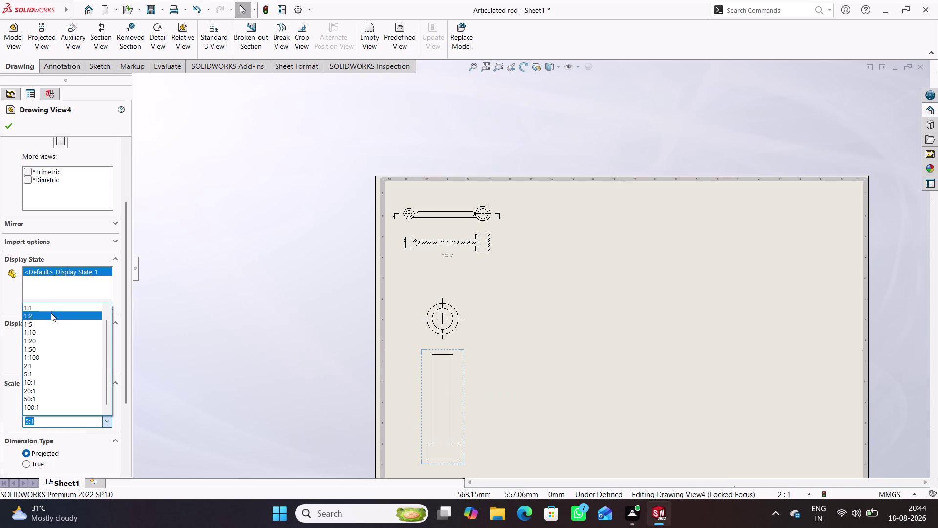
click(51, 312)
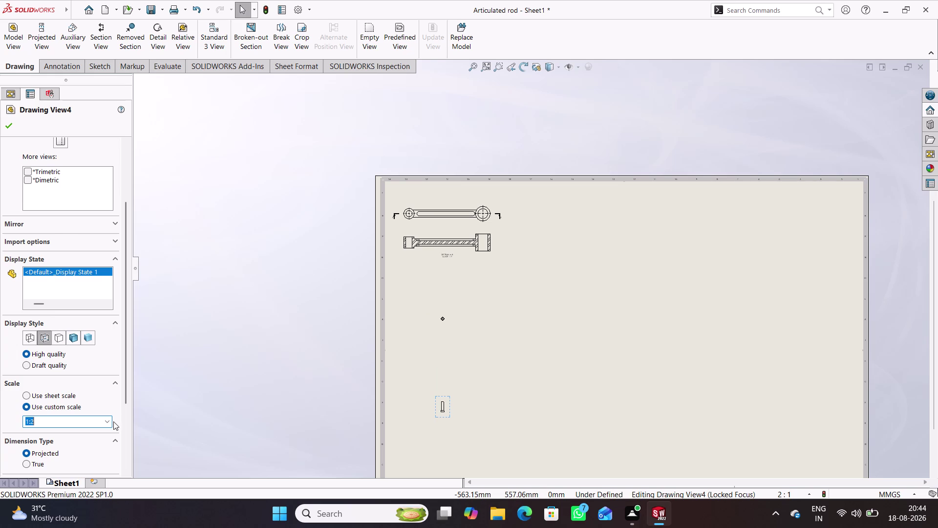
click(107, 422)
click(39, 368)
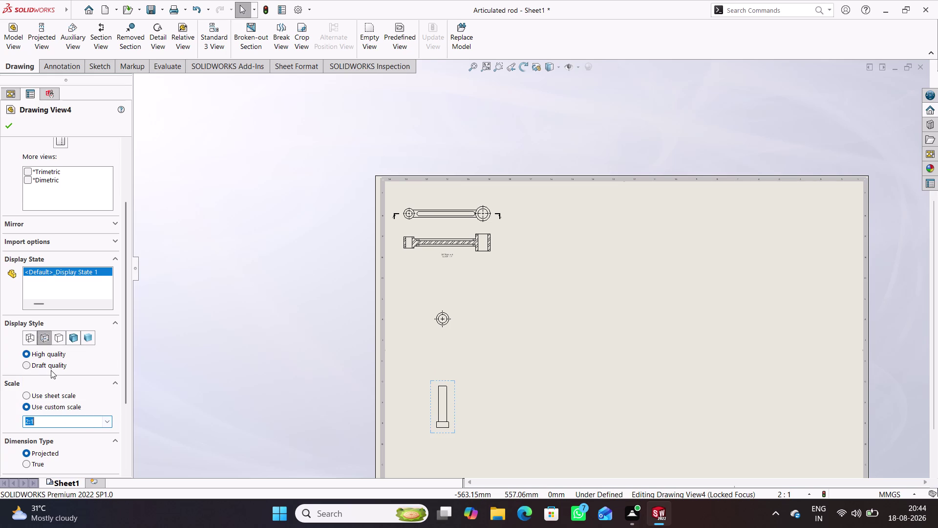
click(13, 125)
Reposition both pin views below the rod views and close the view settings.
drag(456, 326, 456, 348)
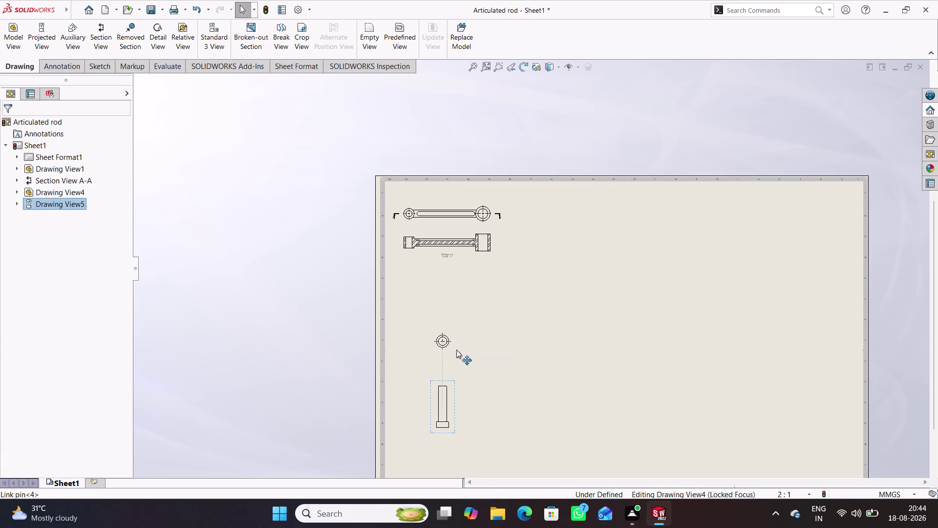
drag(457, 347, 457, 370)
drag(456, 382, 454, 378)
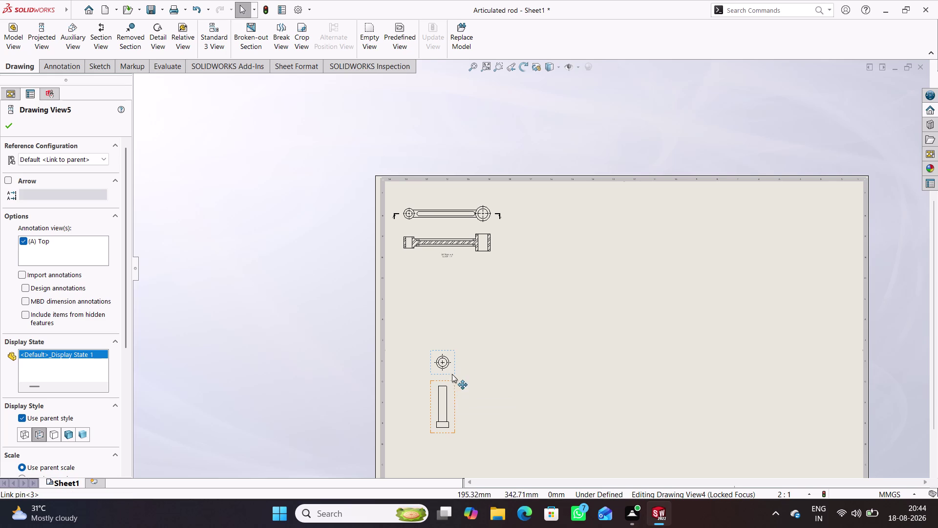
drag(454, 378, 415, 383)
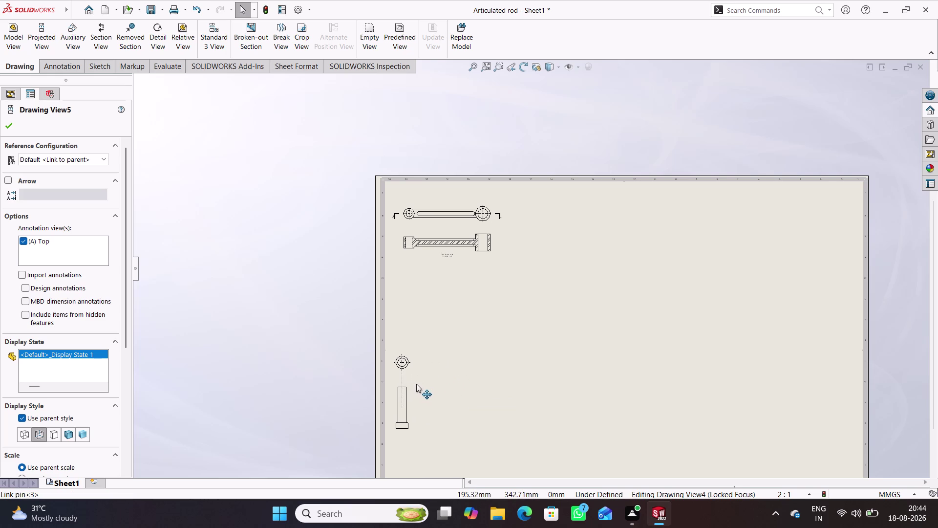
drag(415, 383, 422, 387)
drag(423, 363, 430, 295)
drag(417, 385, 418, 317)
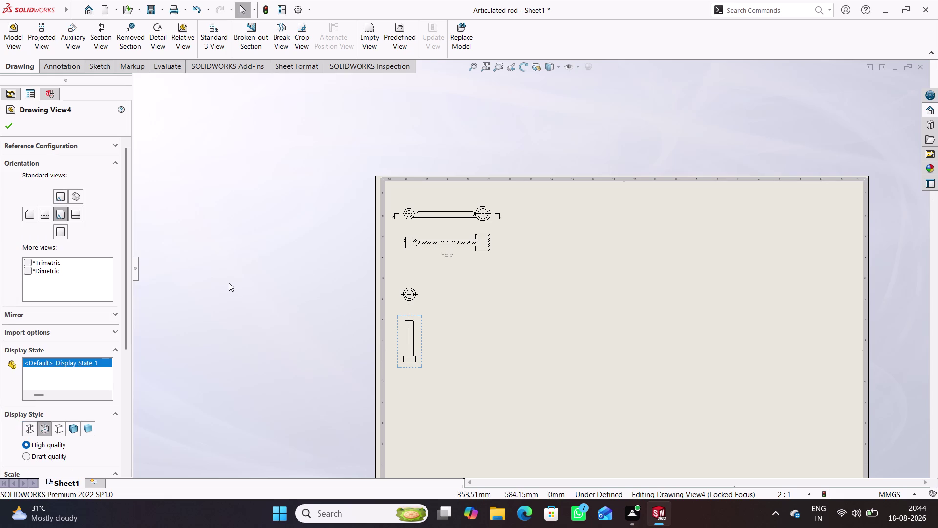
click(2, 122)
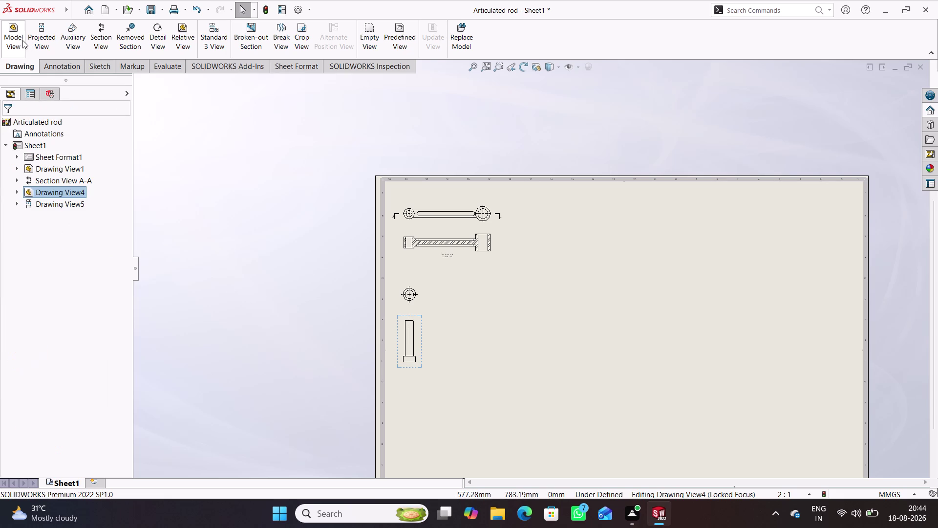
Place a Master rod model view on the sheet, then undo it.
click(20, 40)
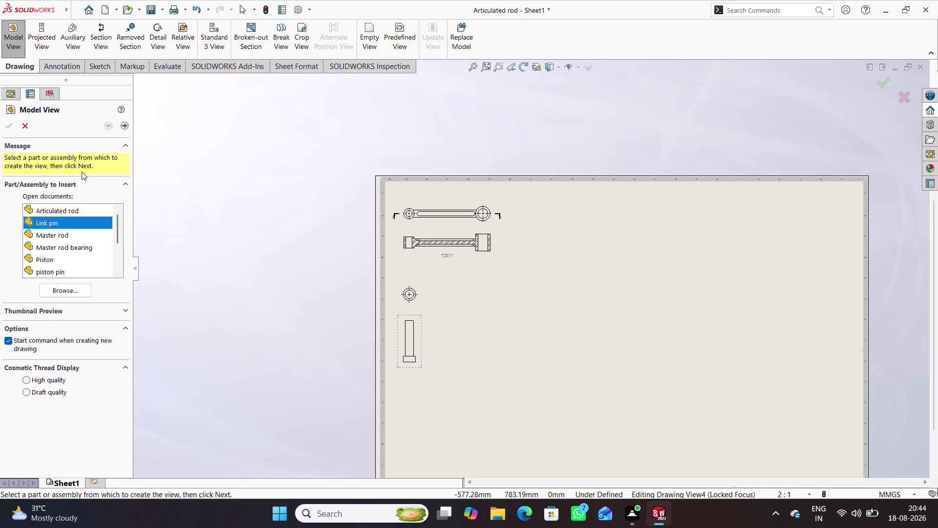
click(69, 230)
double_click(77, 234)
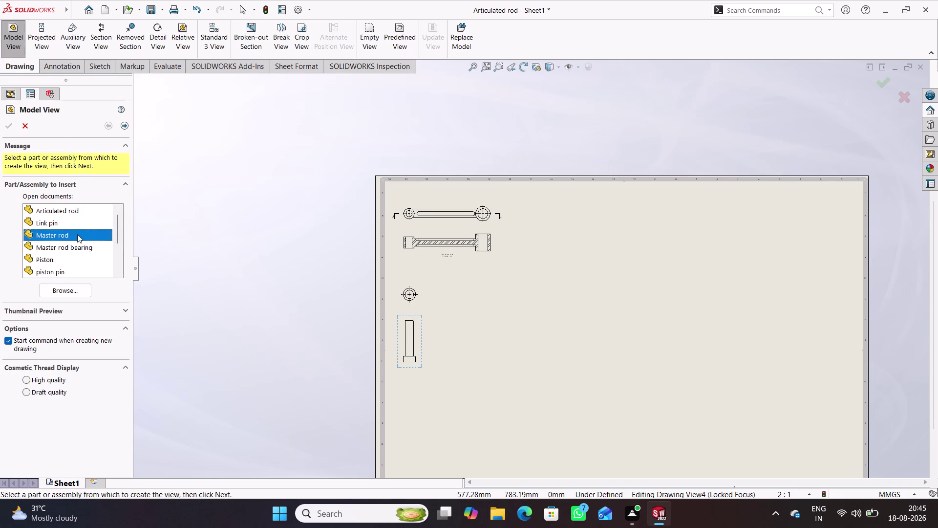
click(535, 334)
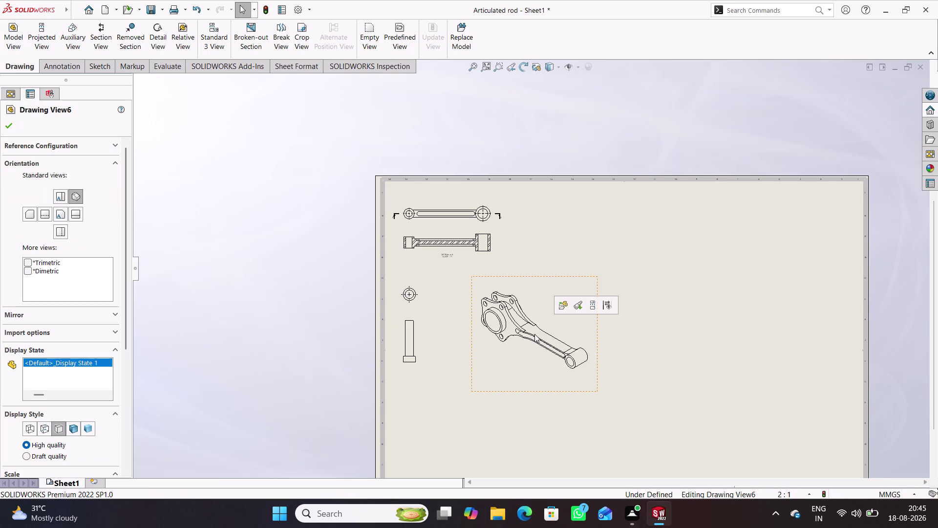
key(ctrl+z)
Add another Link pin front view, then undo it and remove the tall rectangular view.
click(3, 40)
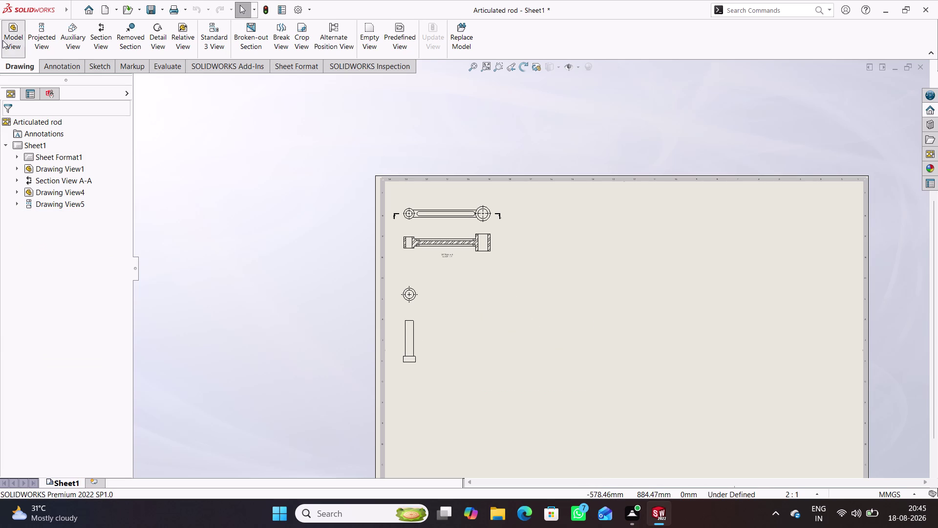
double_click(77, 222)
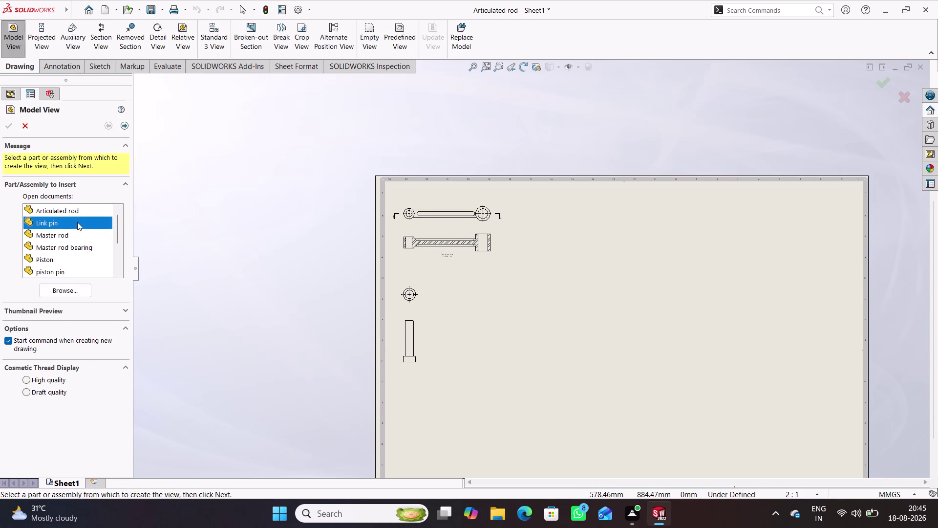
click(60, 299)
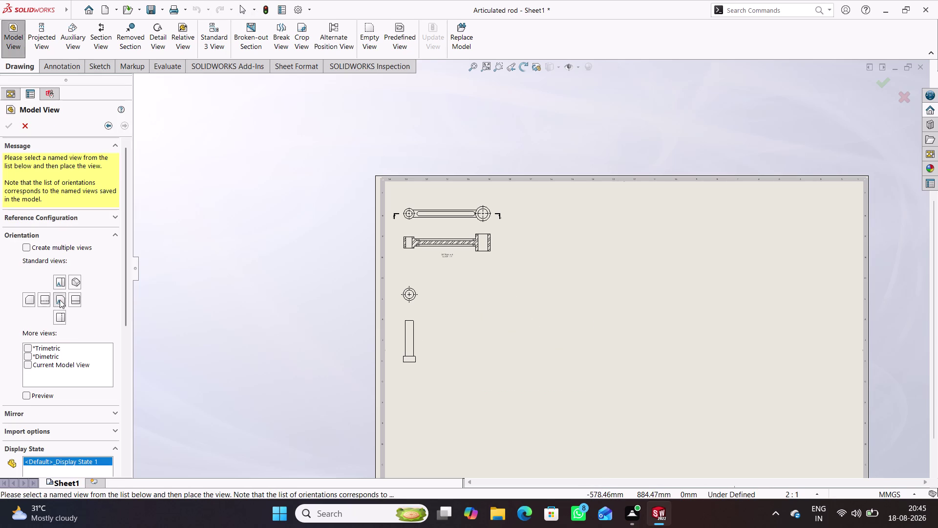
click(494, 337)
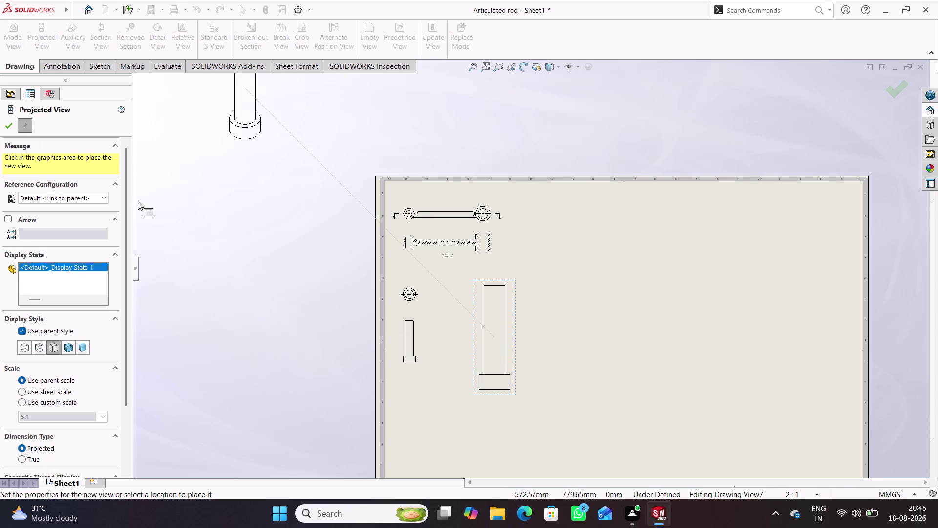
key(ctrl+z)
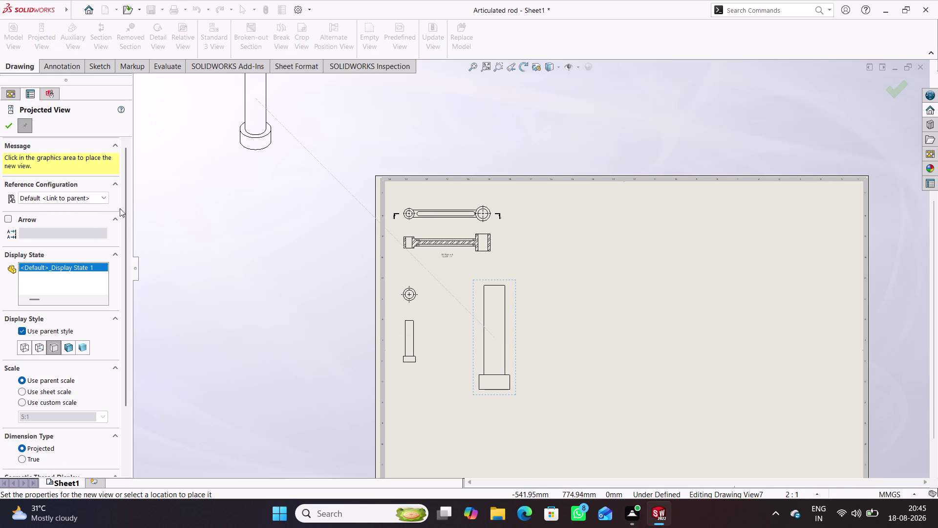
key(ctrl+z)
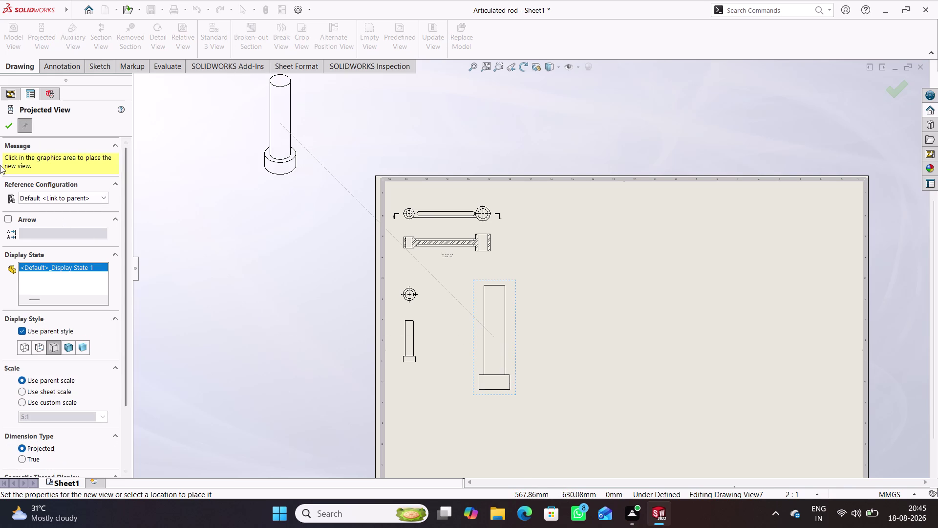
click(9, 124)
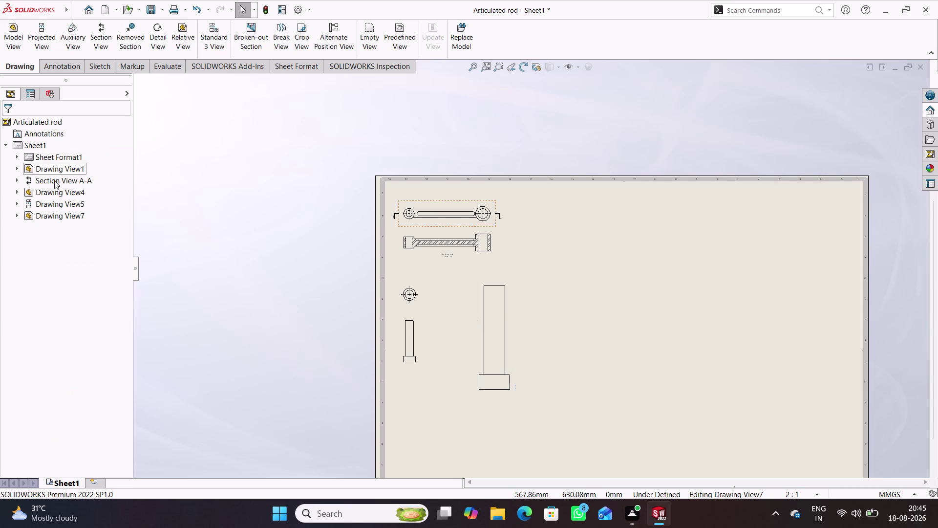
key(ctrl+z)
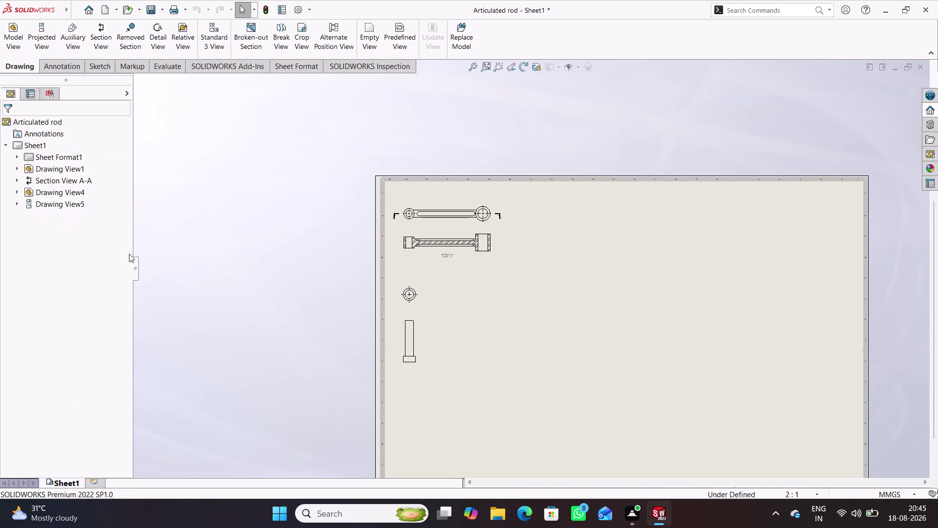
click(13, 46)
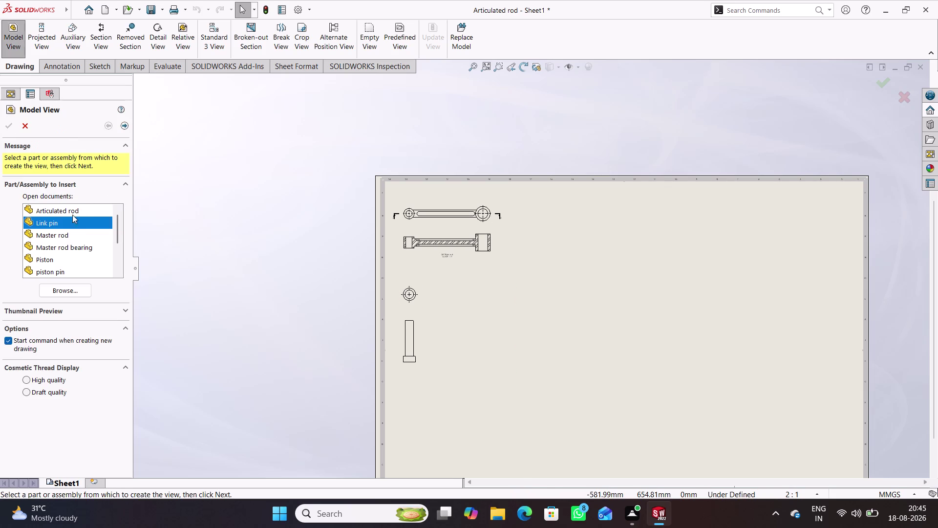
Place an isometric Articulated rod view, then discard it.
click(67, 235)
double_click(64, 235)
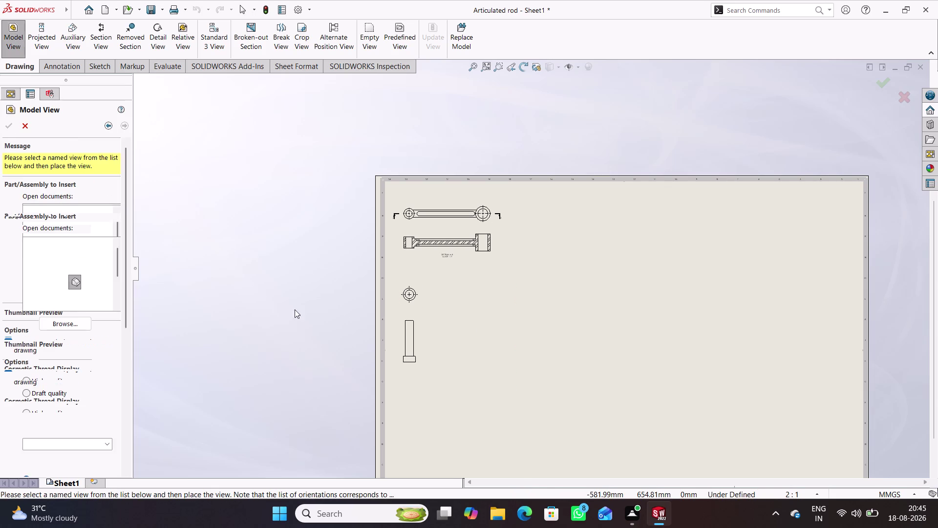
click(519, 322)
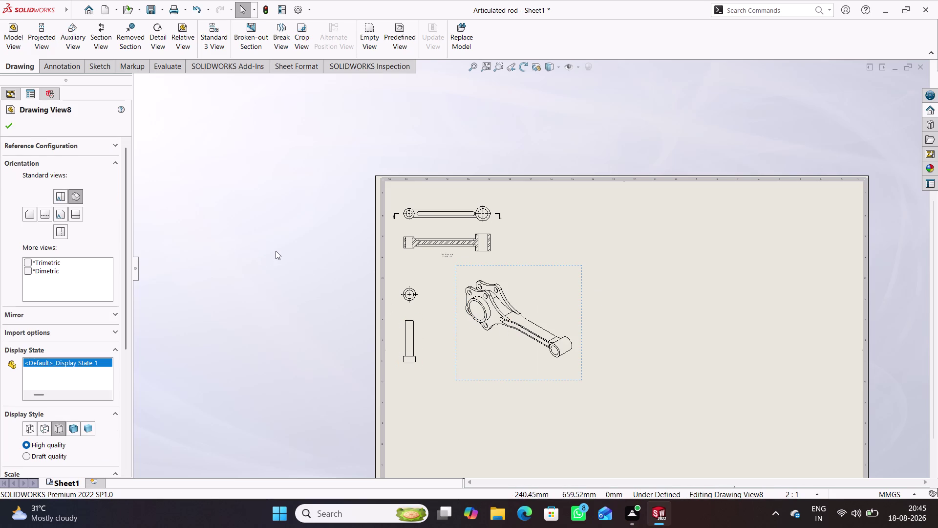
key(ctrl+z)
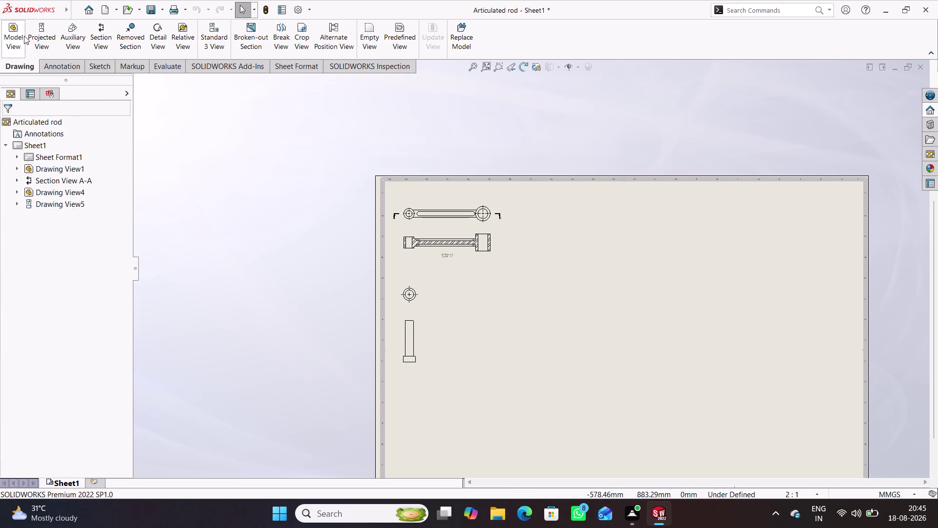
Place a front view of the Articulated rod beside the pin views, without projected views.
click(23, 36)
click(60, 230)
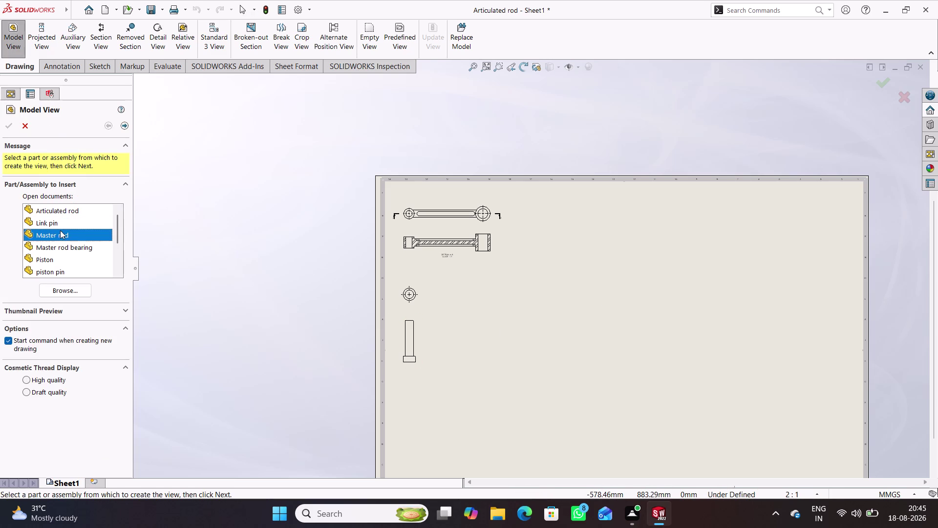
double_click(62, 235)
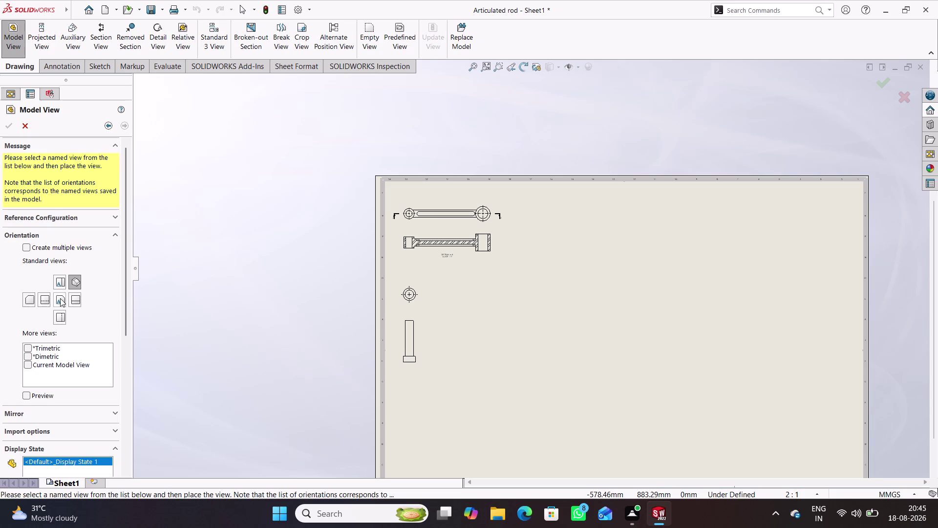
click(60, 298)
click(522, 312)
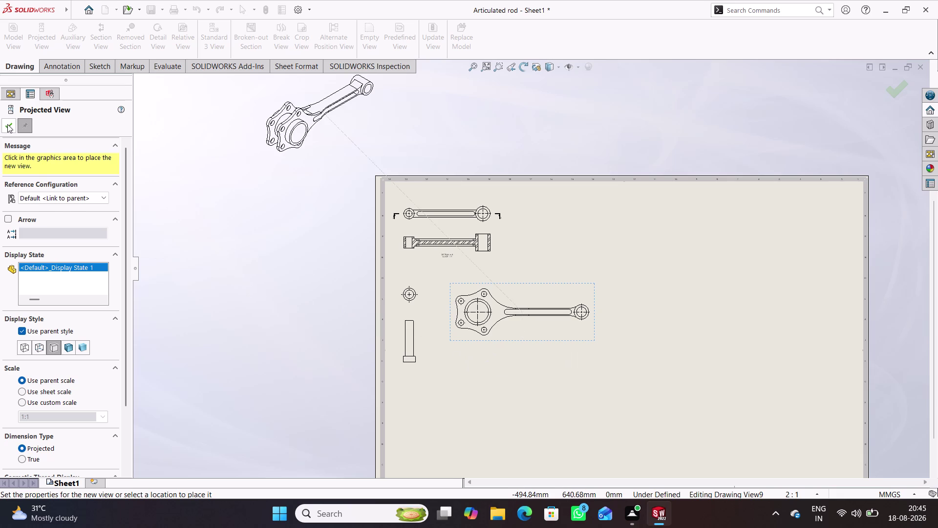
click(8, 124)
Reorient the new rod view to Top.
double_click(504, 340)
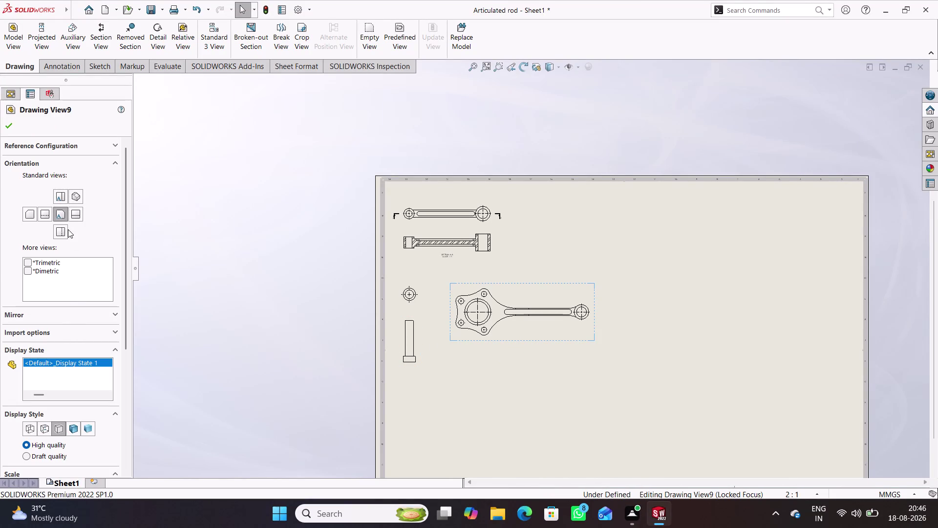
click(65, 195)
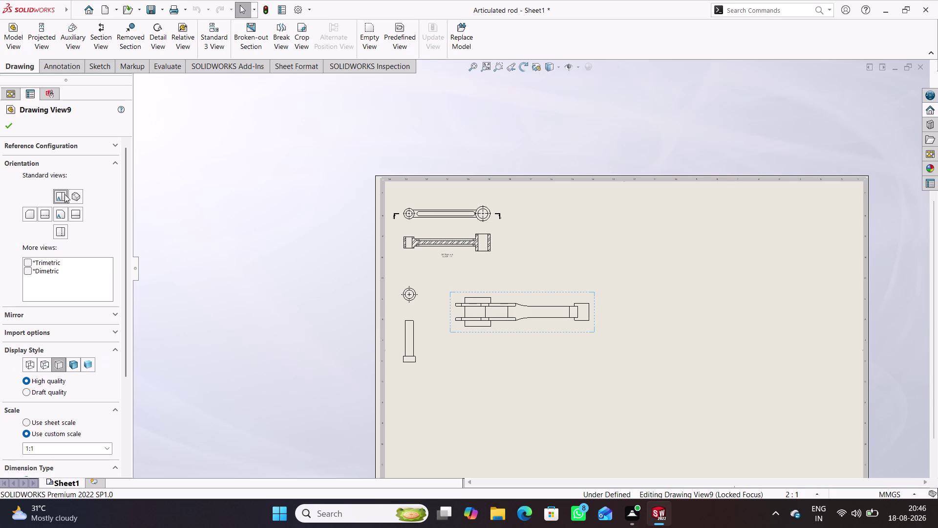
click(14, 125)
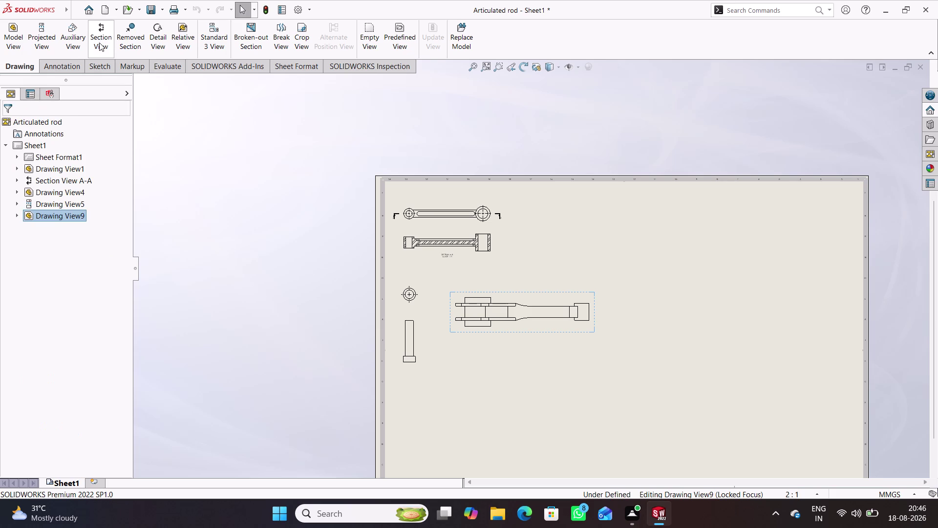
Cut horizontal section C-C through Drawing View9's master rod and place it beneath.
click(100, 42)
click(499, 291)
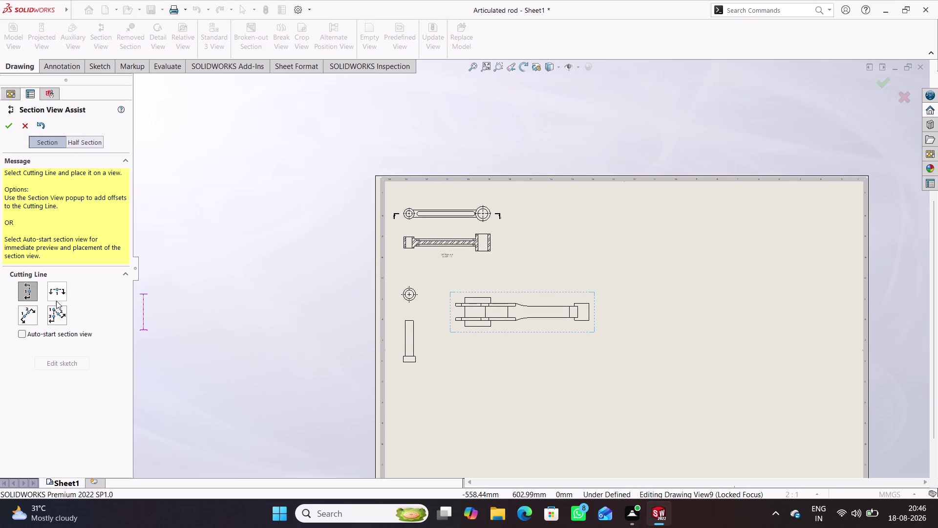
click(61, 292)
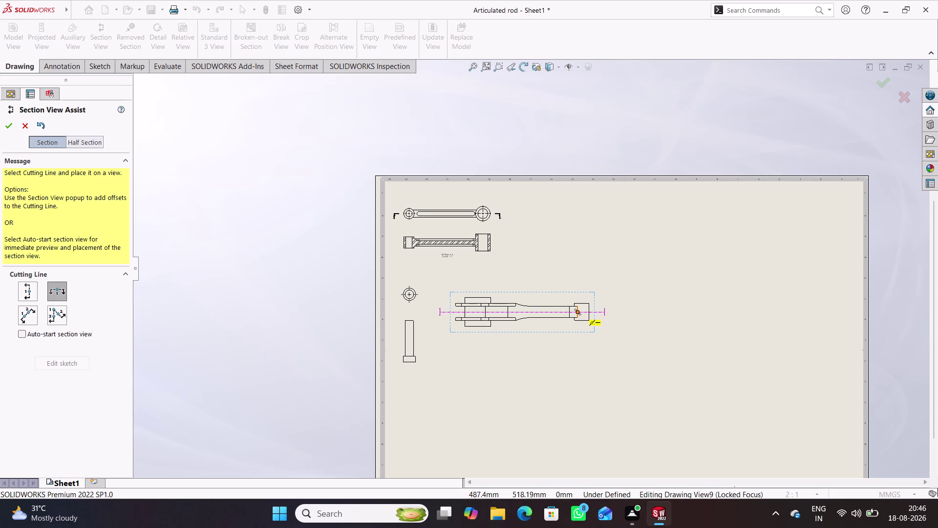
click(577, 311)
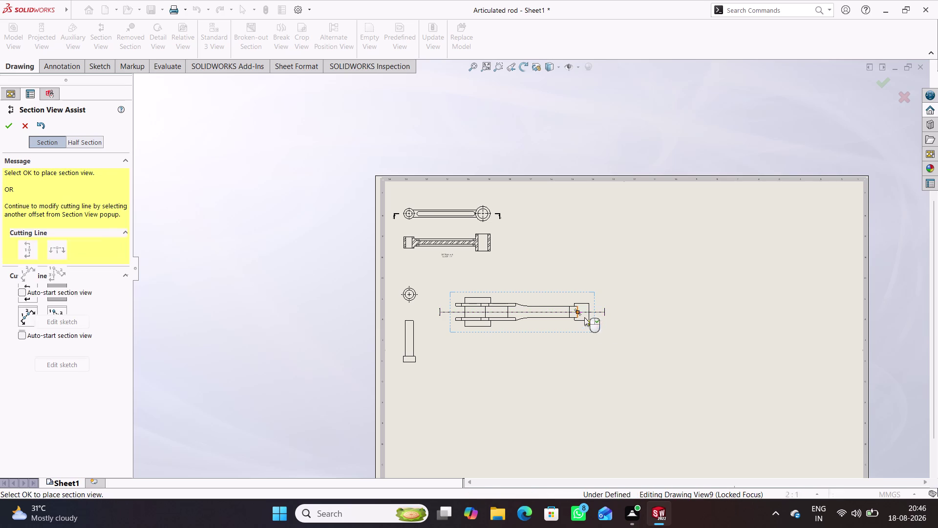
click(660, 332)
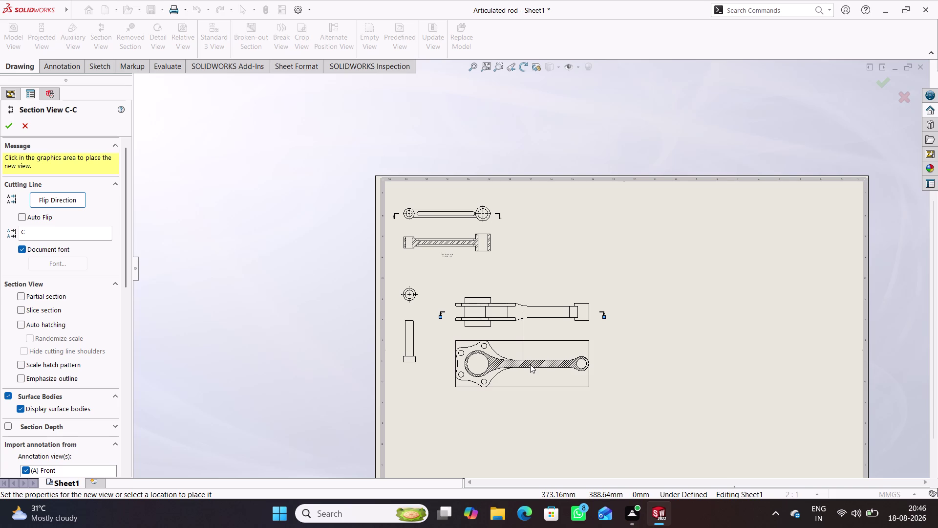
click(530, 364)
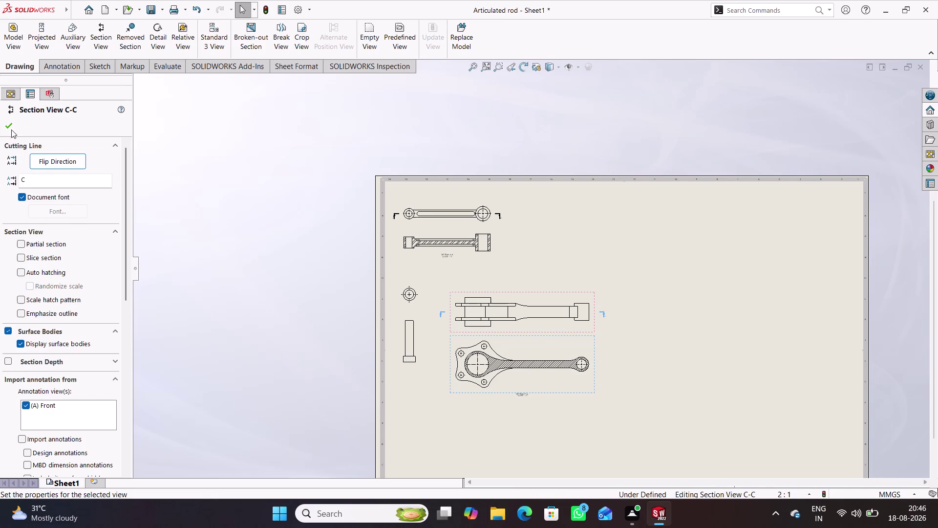
click(5, 122)
double_click(549, 329)
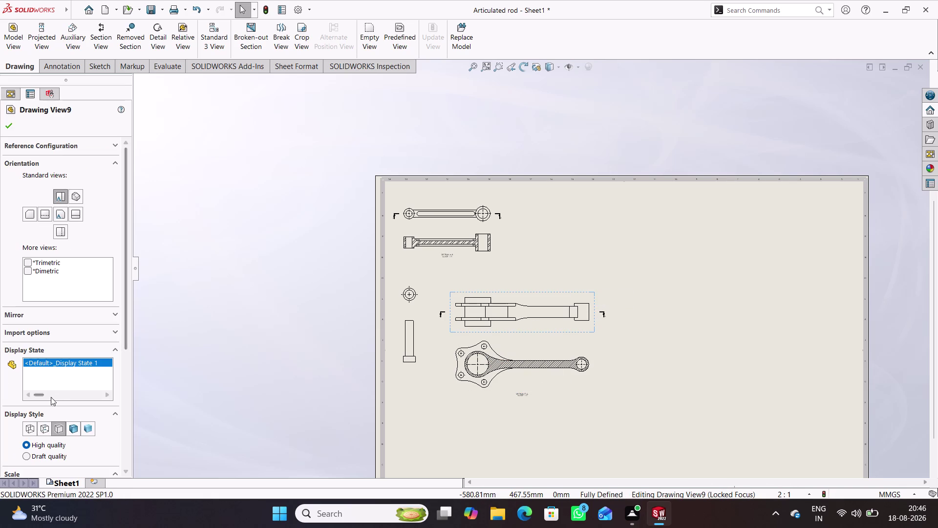
Set Drawing View9 to Hidden Lines Visible with a custom 1:2 scale.
click(42, 431)
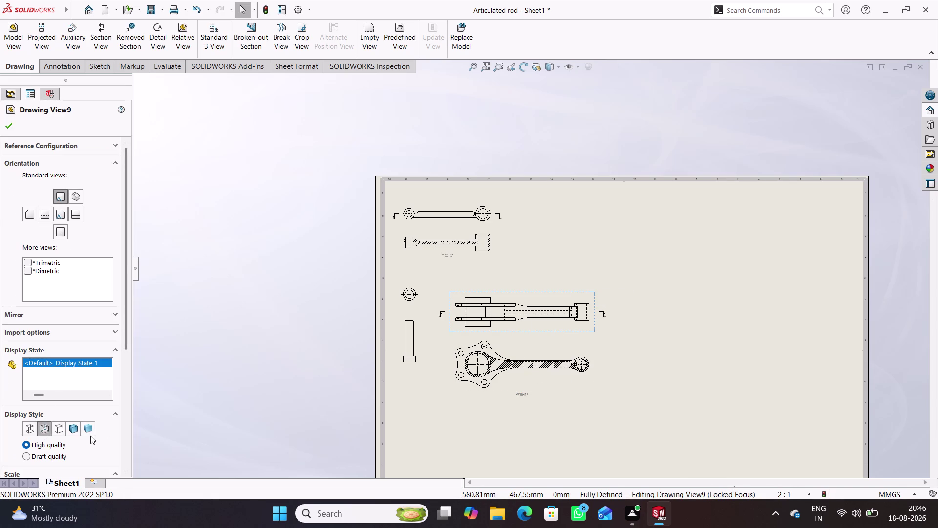
scroll(down, 3)
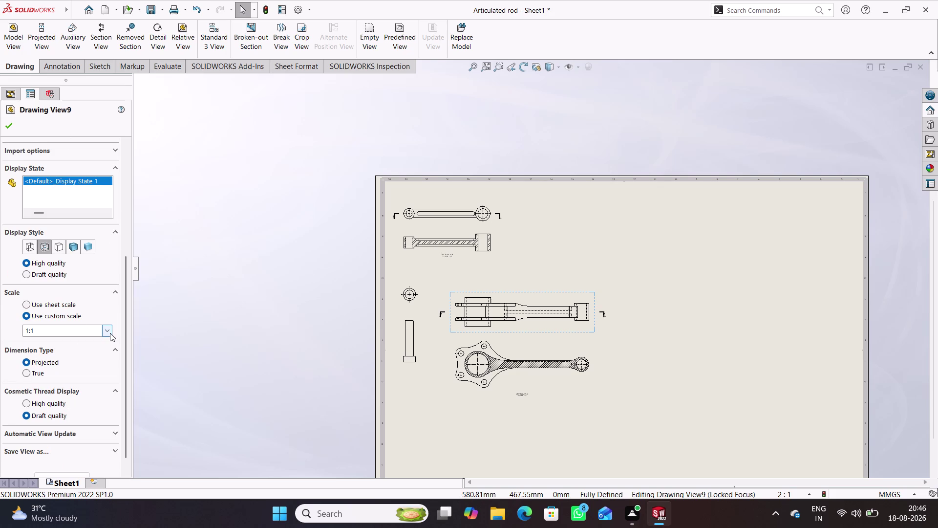
click(110, 333)
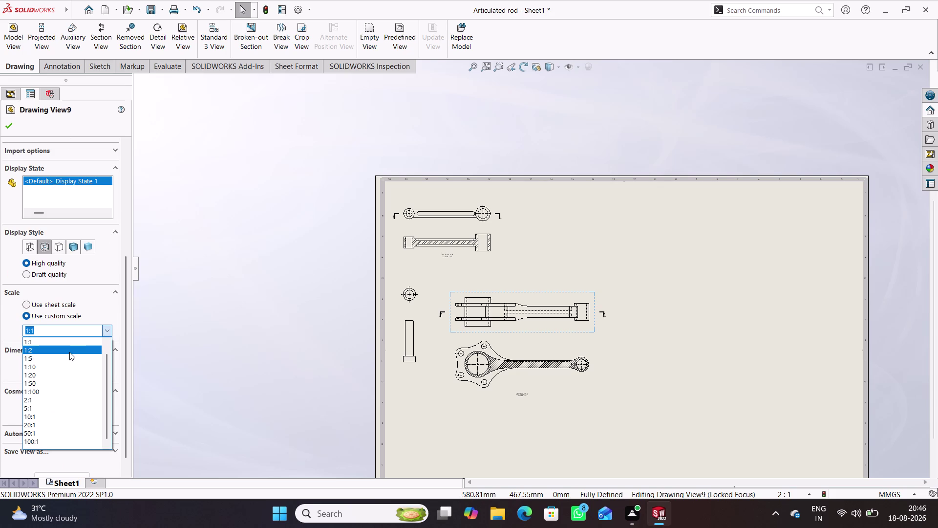
click(69, 352)
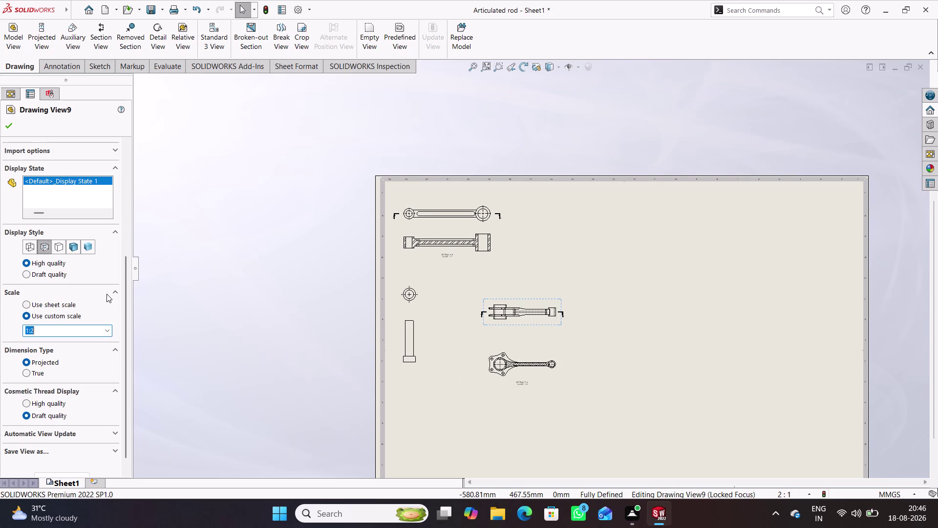
click(11, 127)
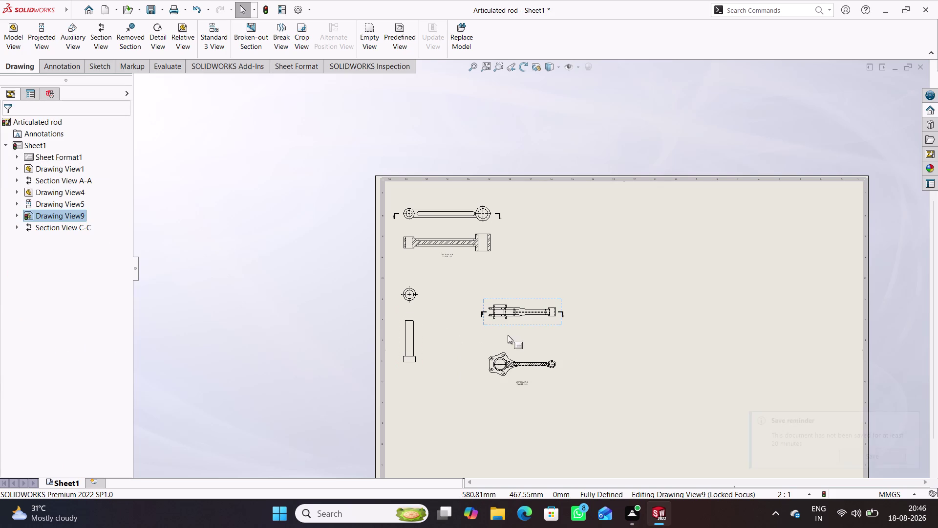
Drag the rod views left, closer to the other views.
drag(506, 328, 466, 300)
drag(501, 384, 508, 345)
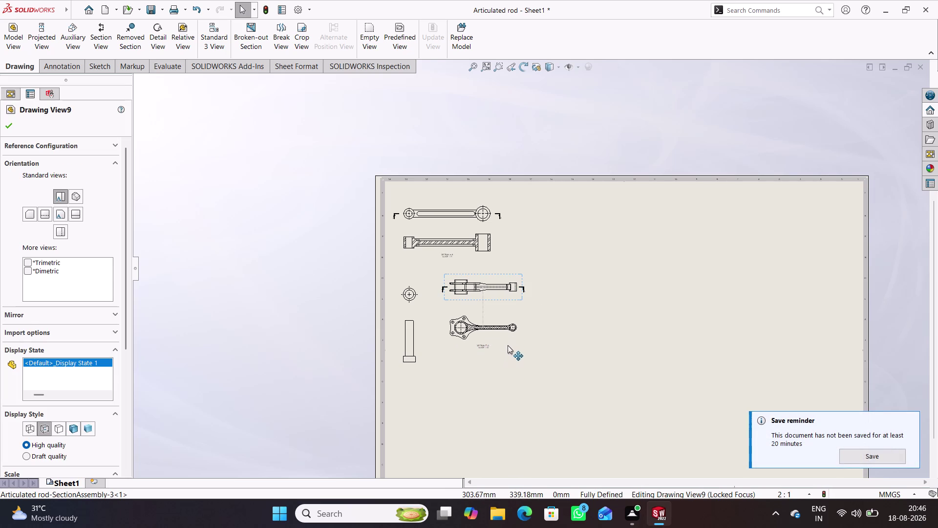
drag(507, 345, 508, 347)
click(464, 398)
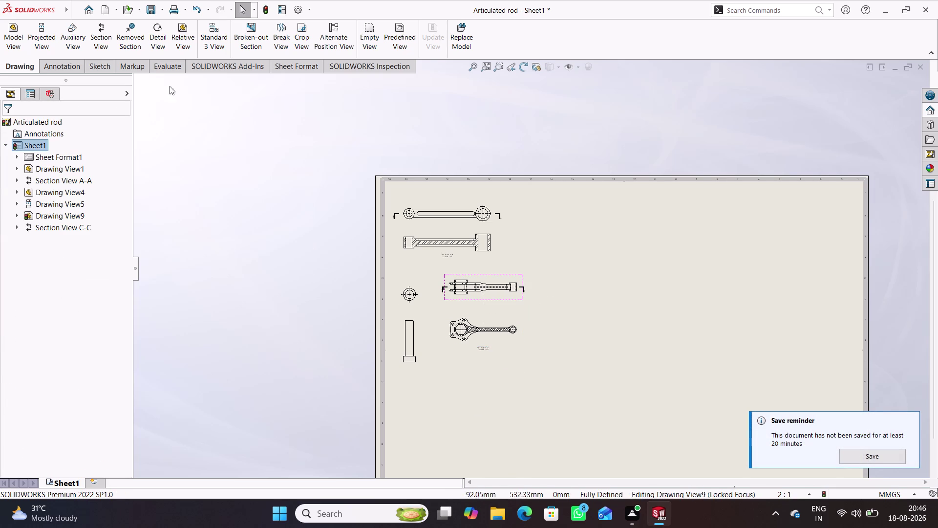
click(25, 66)
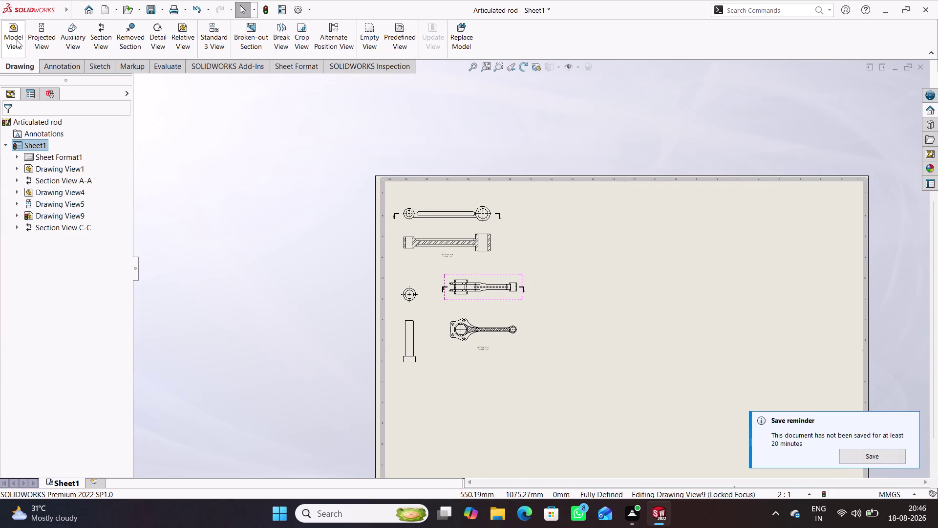
click(17, 41)
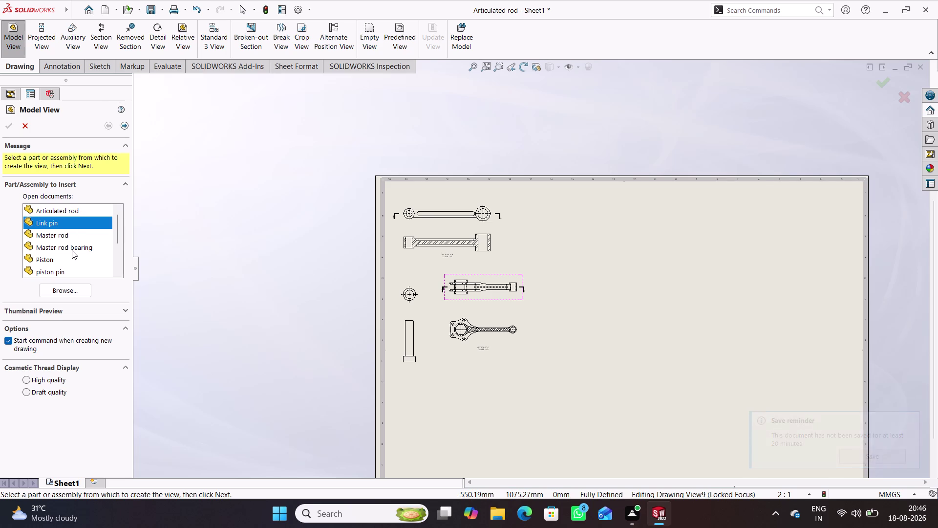
Insert the master rod bearing's circular view with a projected view above it.
click(73, 249)
double_click(76, 247)
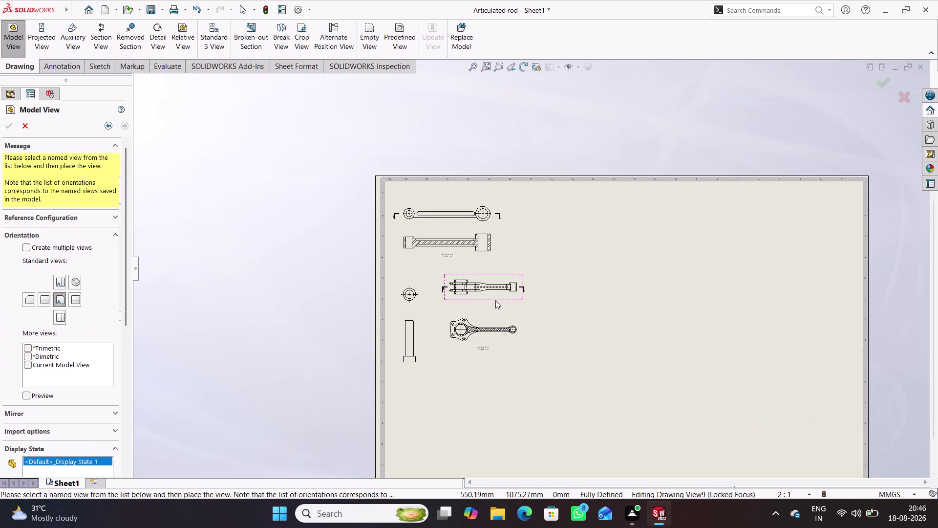
click(588, 240)
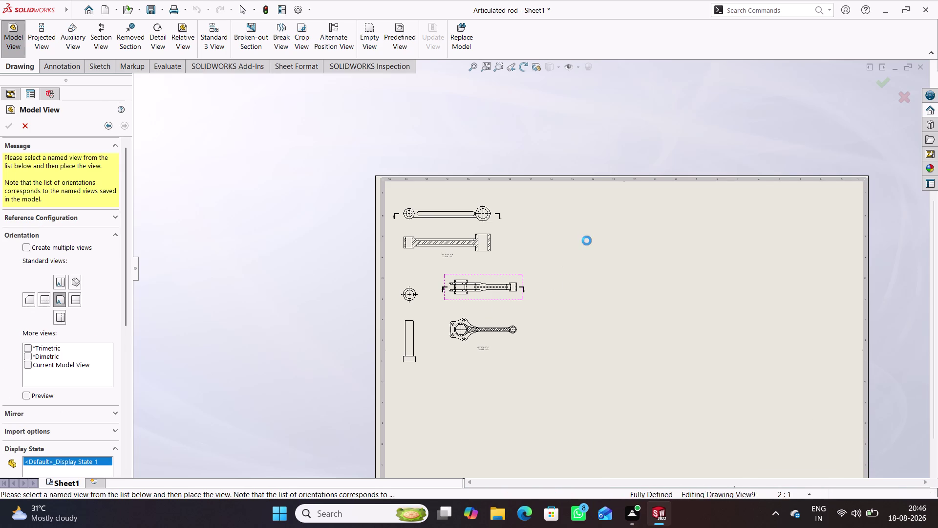
click(593, 168)
click(13, 130)
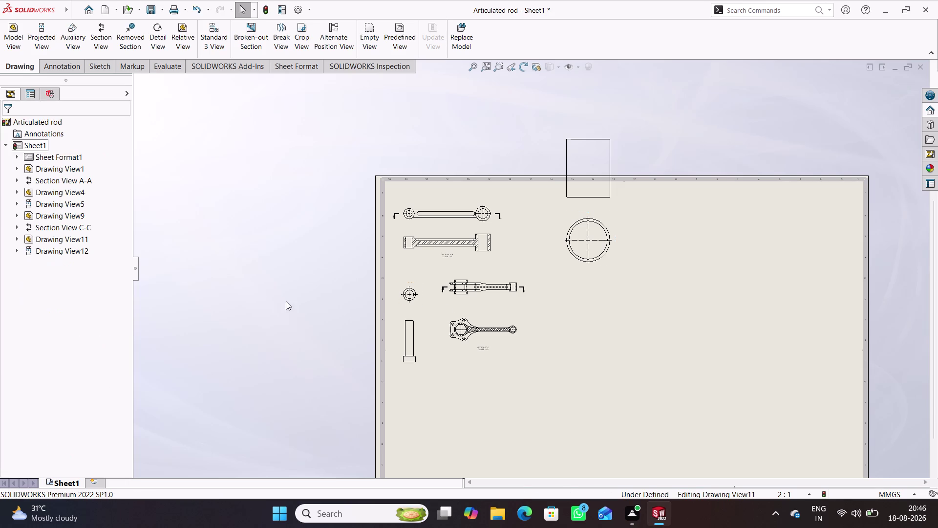
Set Drawing View11 to Hidden Lines Visible with a custom 1:1 scale.
double_click(607, 269)
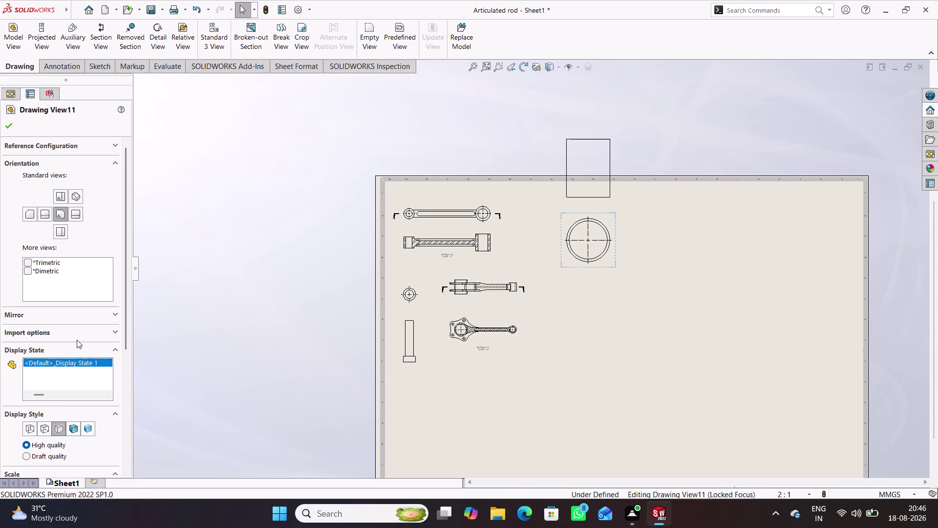
click(45, 430)
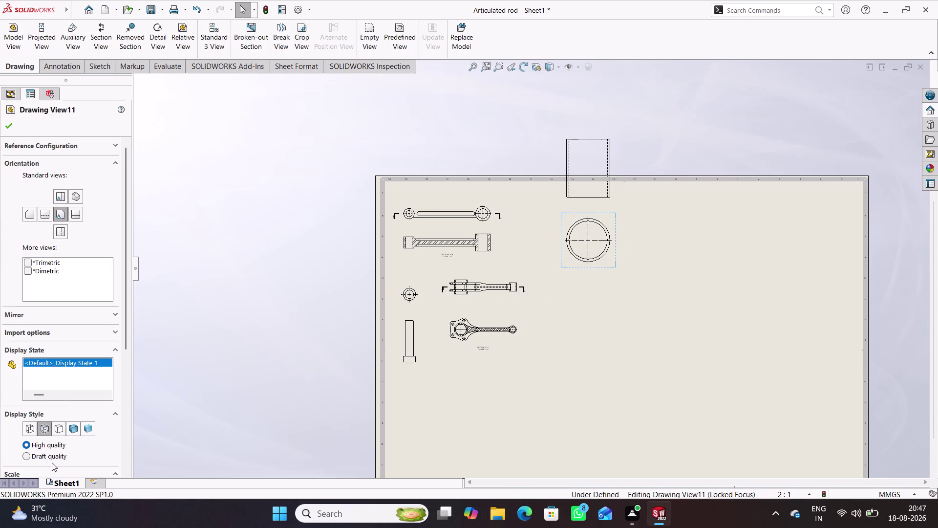
scroll(down, 3)
click(59, 404)
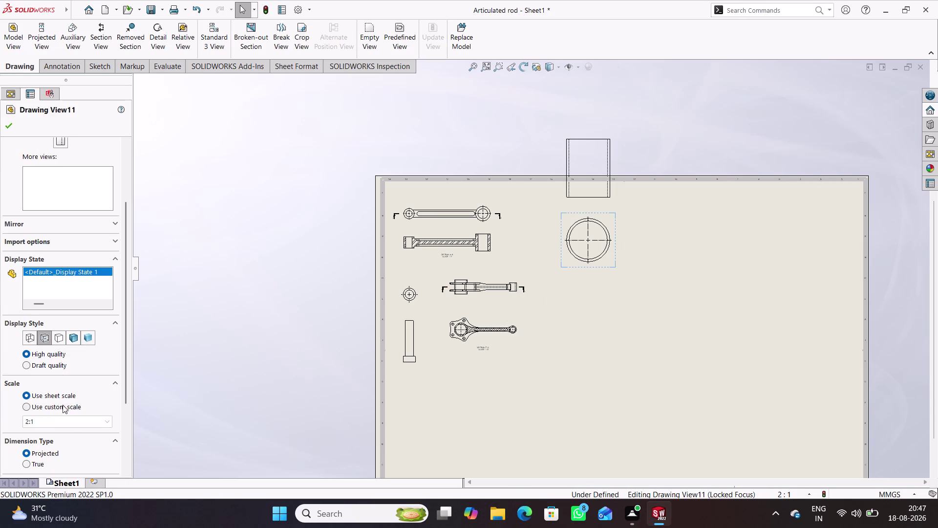
click(108, 423)
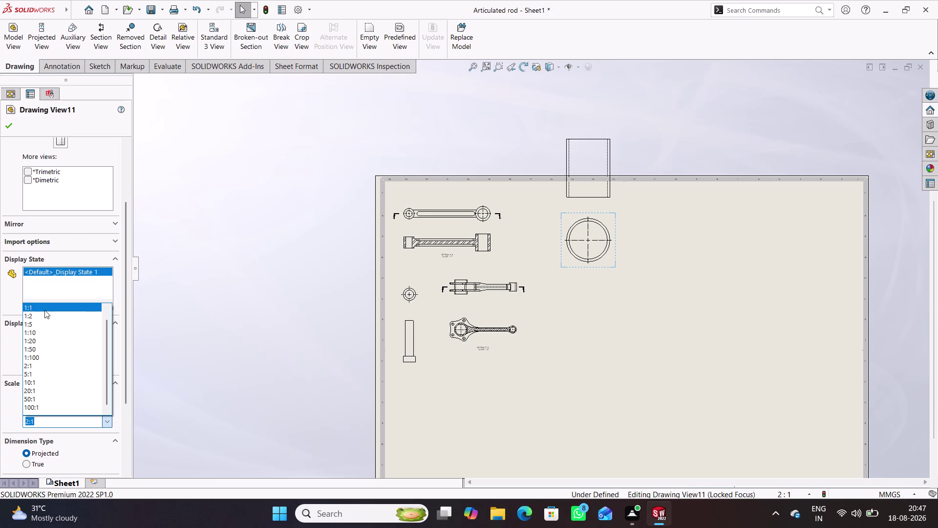
click(45, 309)
click(10, 122)
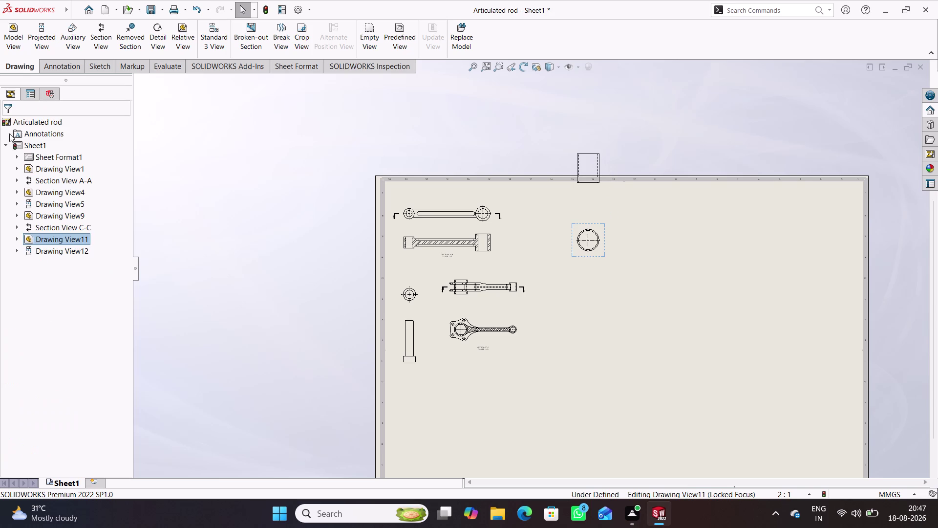
Drag the bearing views left to sit beside the rod views.
drag(598, 187, 573, 223)
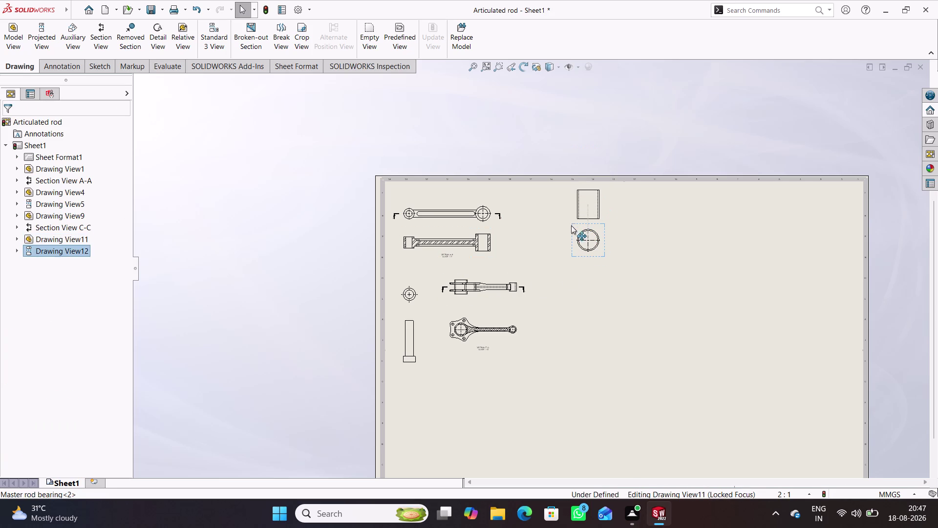
drag(573, 223, 571, 225)
drag(589, 256, 576, 289)
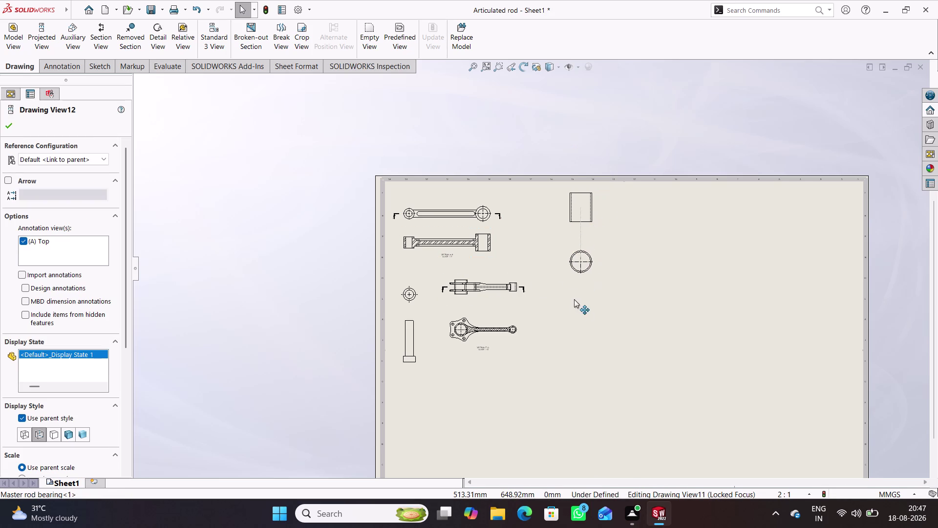
drag(576, 290, 560, 261)
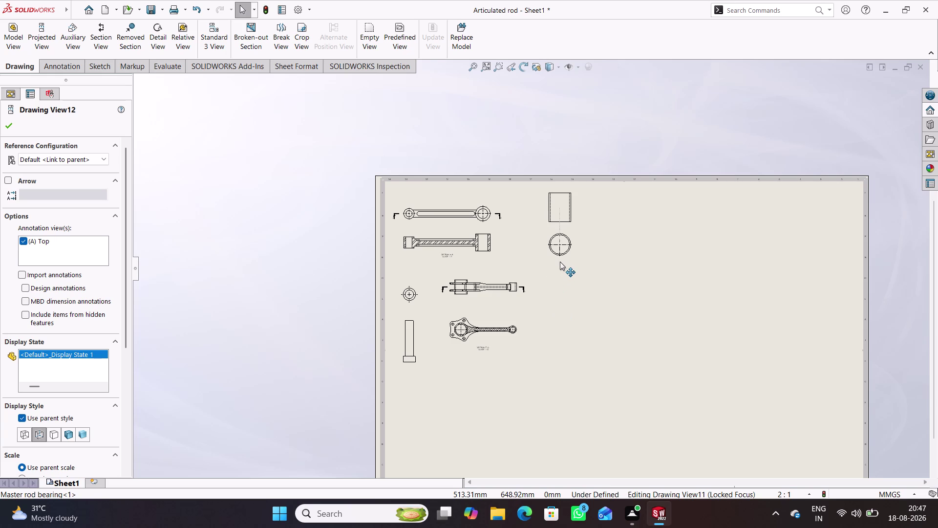
drag(560, 261, 560, 267)
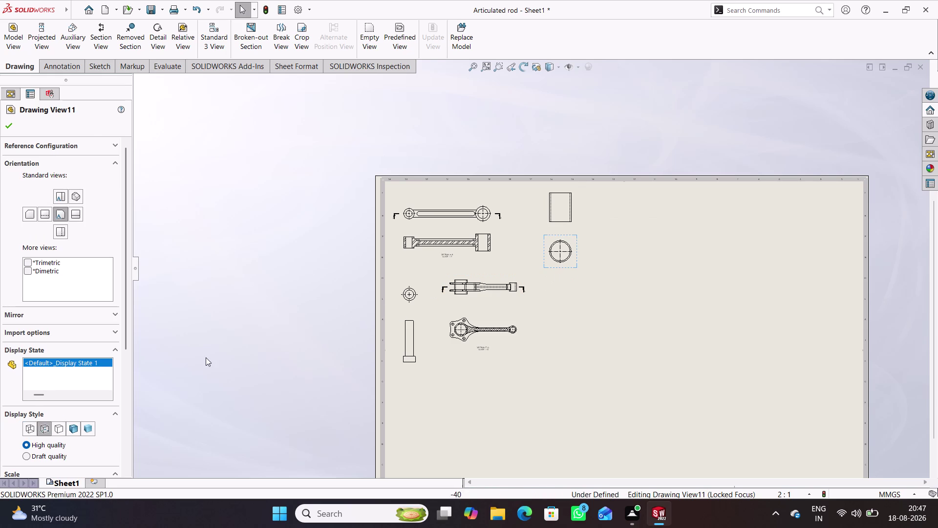
click(13, 131)
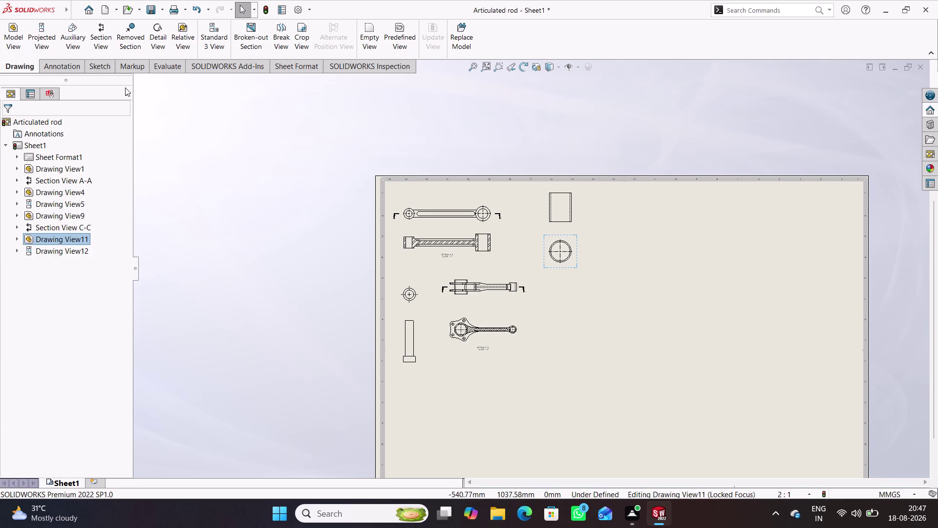
Insert a front view of the Piston below the bearing views.
click(14, 46)
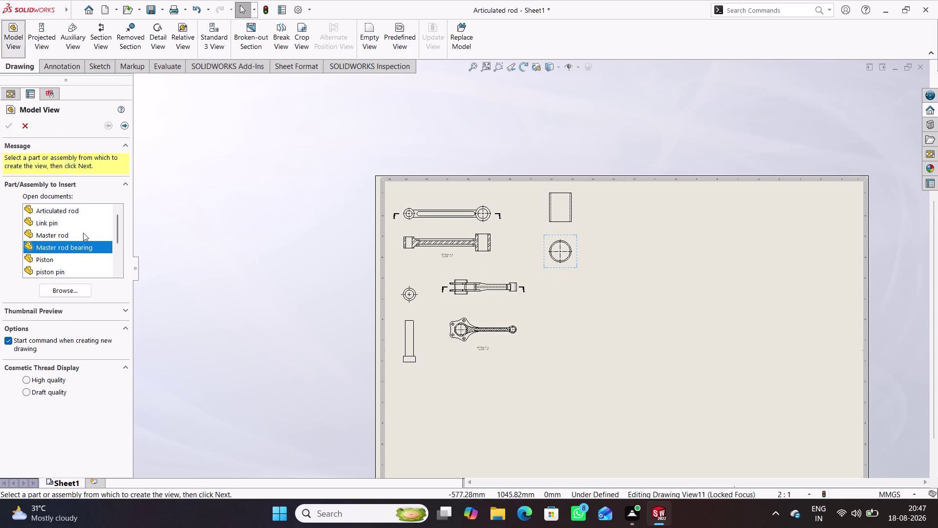
click(74, 259)
double_click(73, 259)
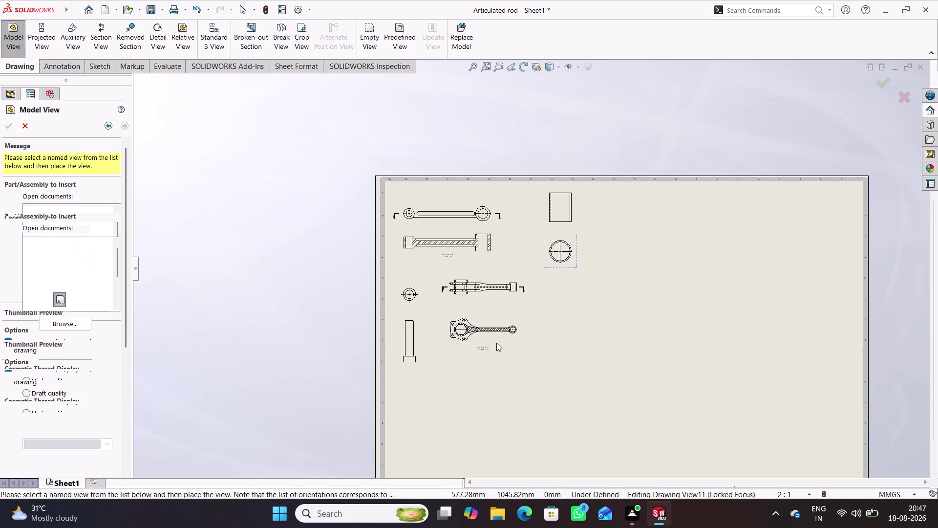
click(588, 314)
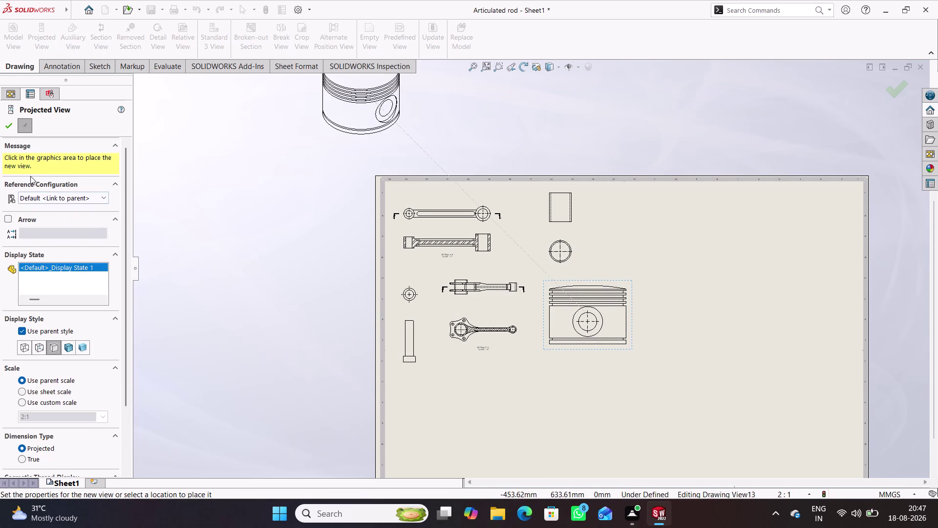
click(9, 128)
Cut vertical section D-D through the piston centre and place it to the right.
click(102, 42)
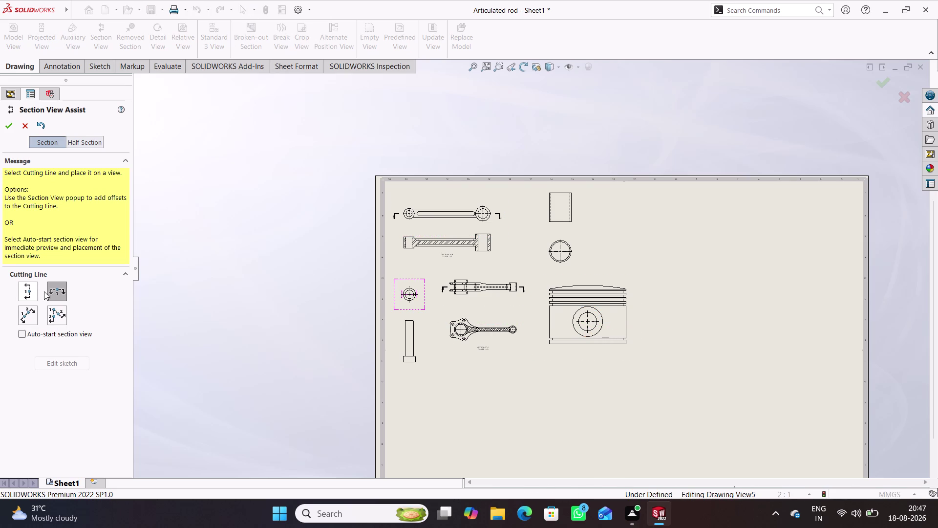
click(30, 294)
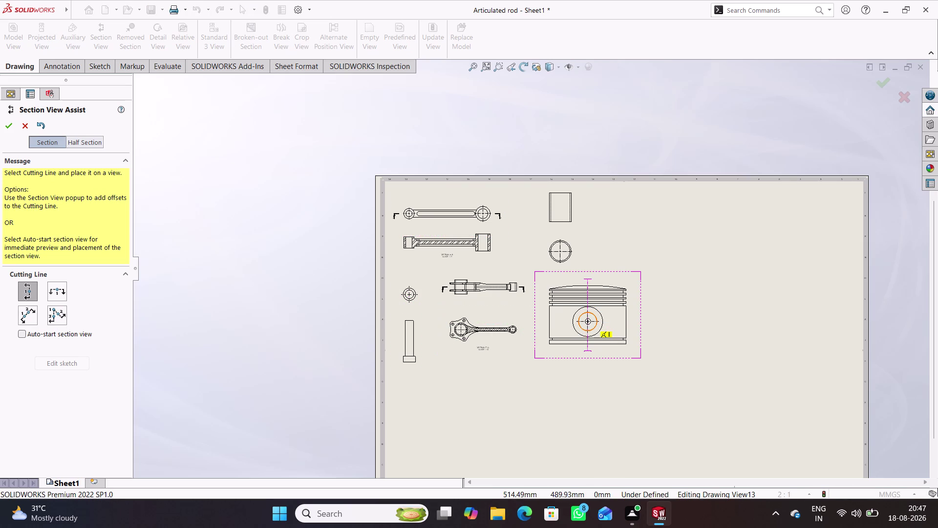
click(589, 321)
click(694, 350)
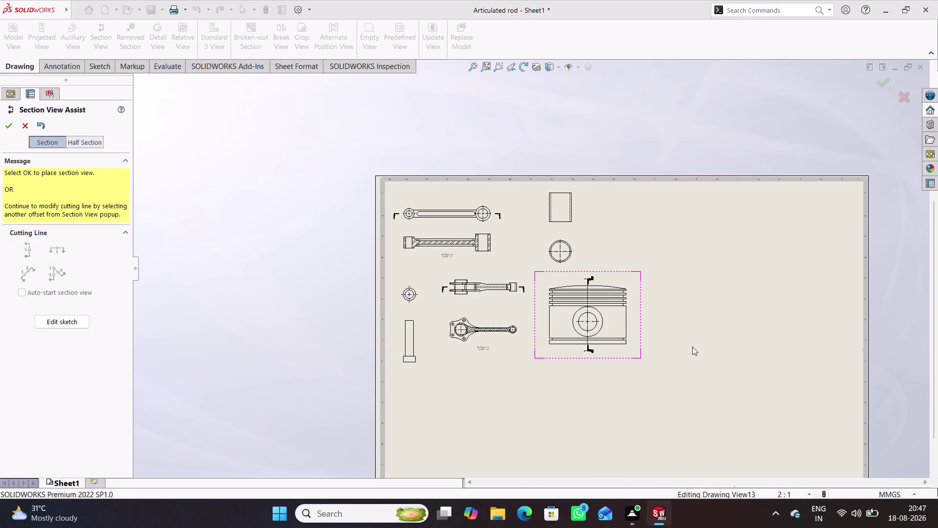
click(680, 311)
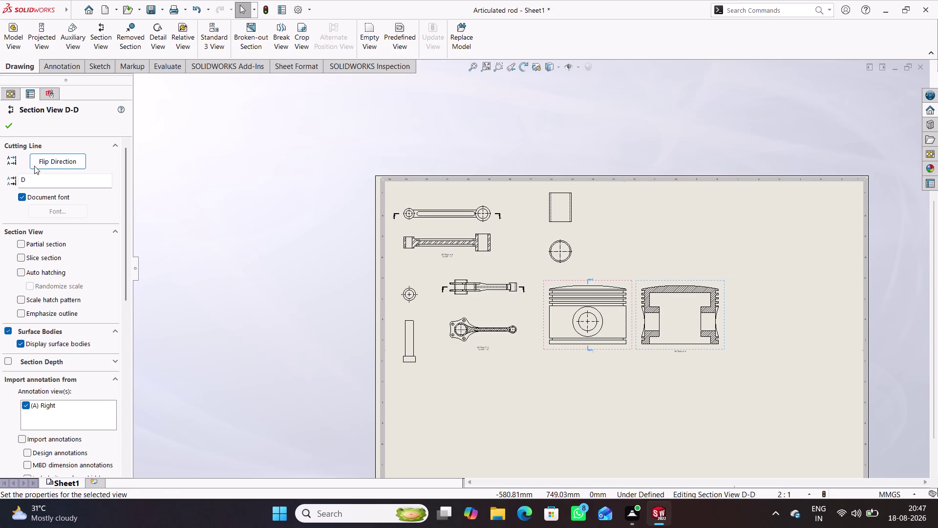
click(4, 113)
click(7, 123)
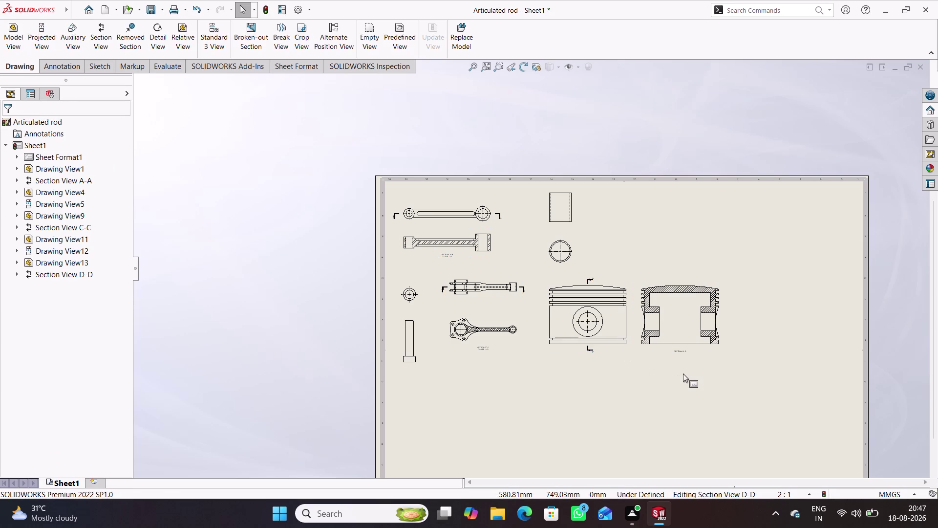
double_click(614, 352)
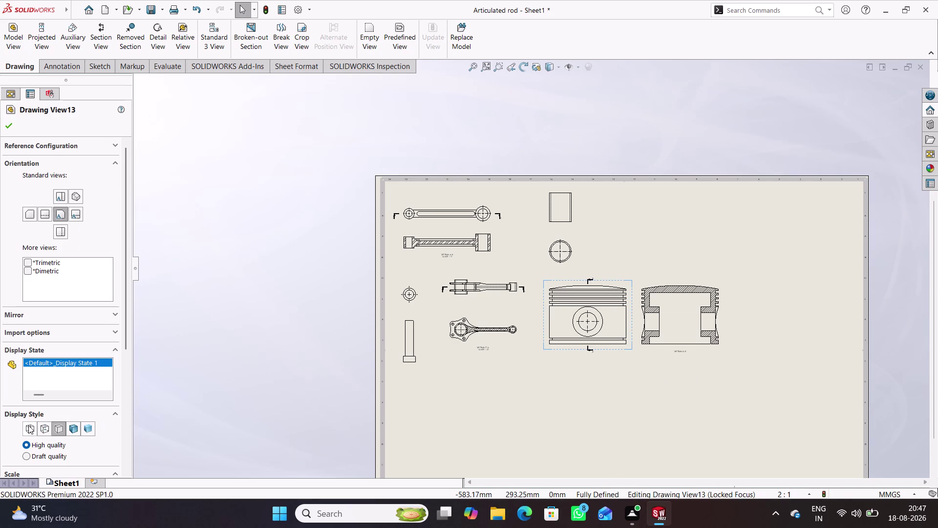
Give the piston view Hidden Lines Visible and a smaller custom scale.
click(42, 428)
scroll(down, 3)
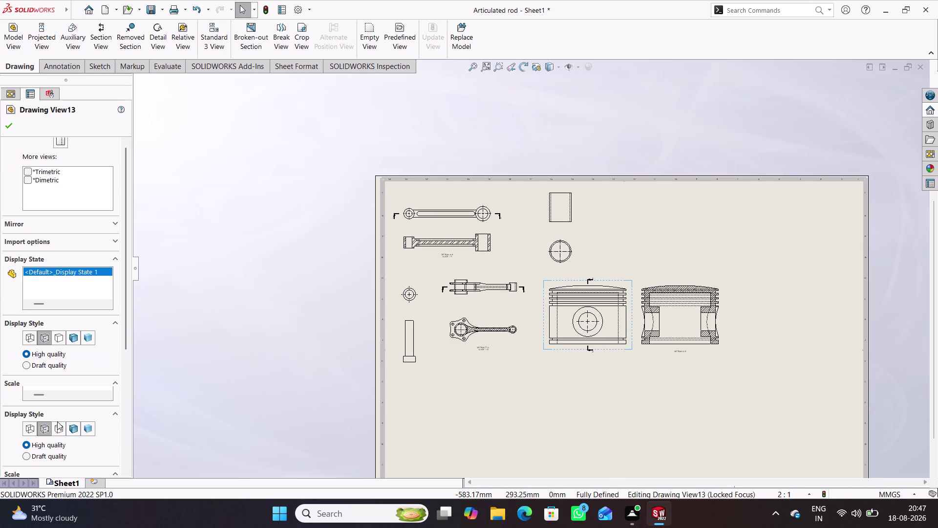
click(73, 407)
click(102, 420)
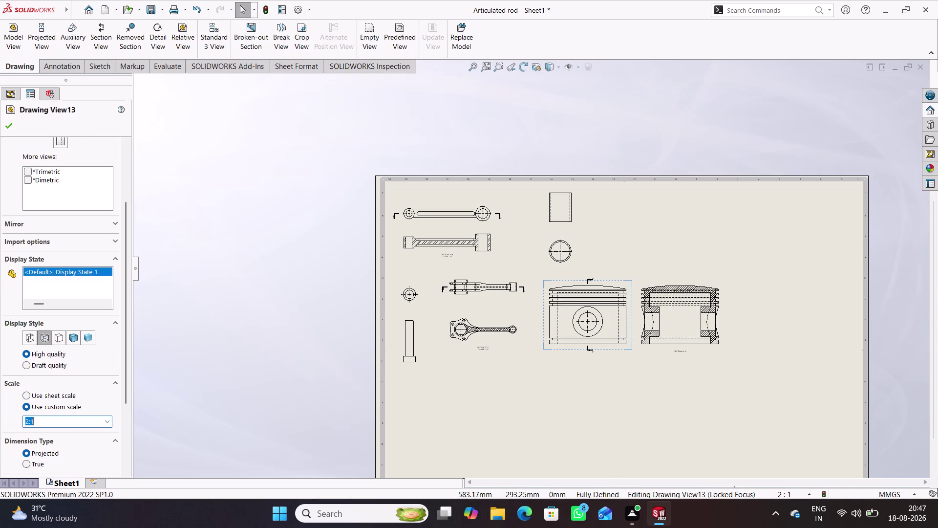
click(106, 421)
click(50, 309)
click(11, 124)
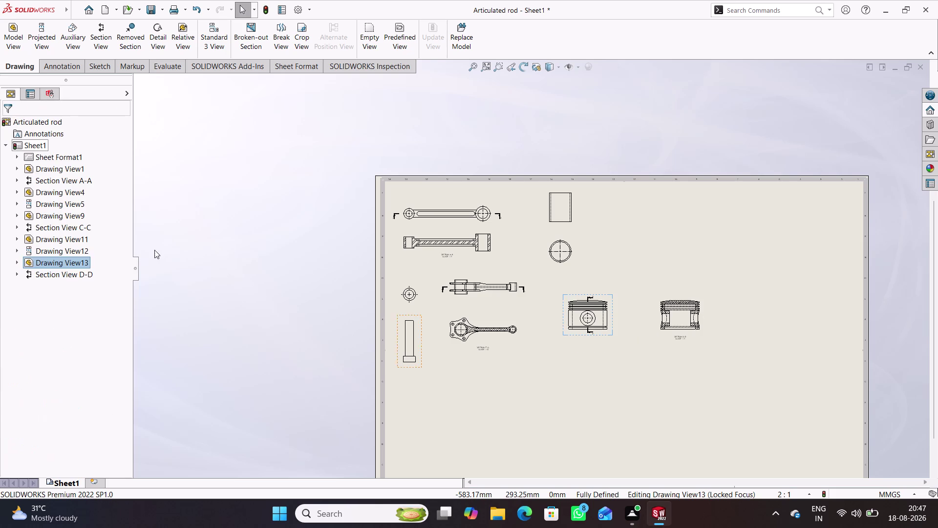
Move the piston view and section D-D to the sheet's lower left.
drag(655, 335, 635, 331)
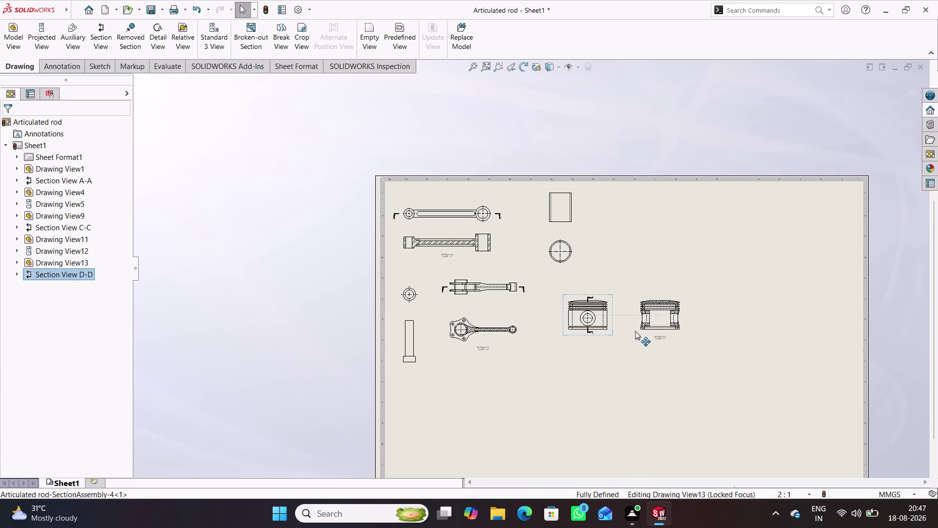
drag(635, 331, 631, 330)
drag(609, 334, 608, 336)
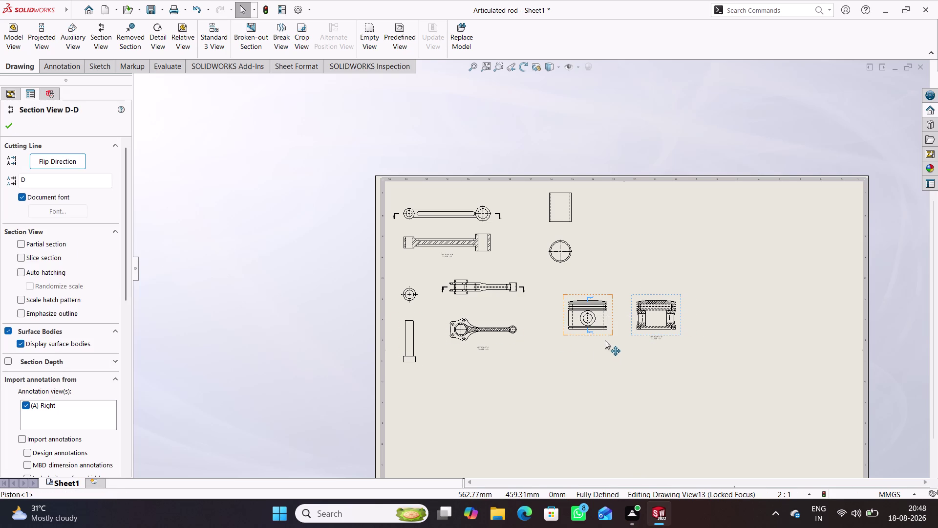
drag(608, 335, 443, 418)
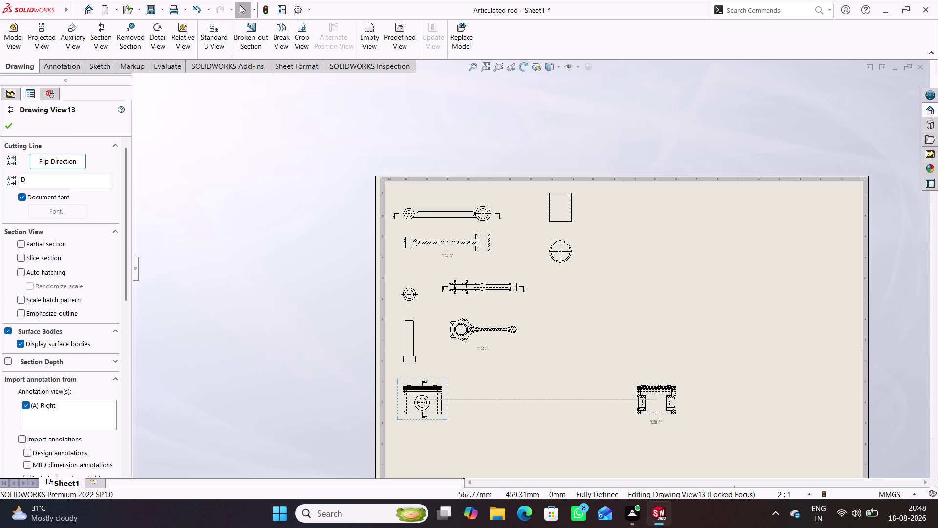
drag(633, 413, 474, 411)
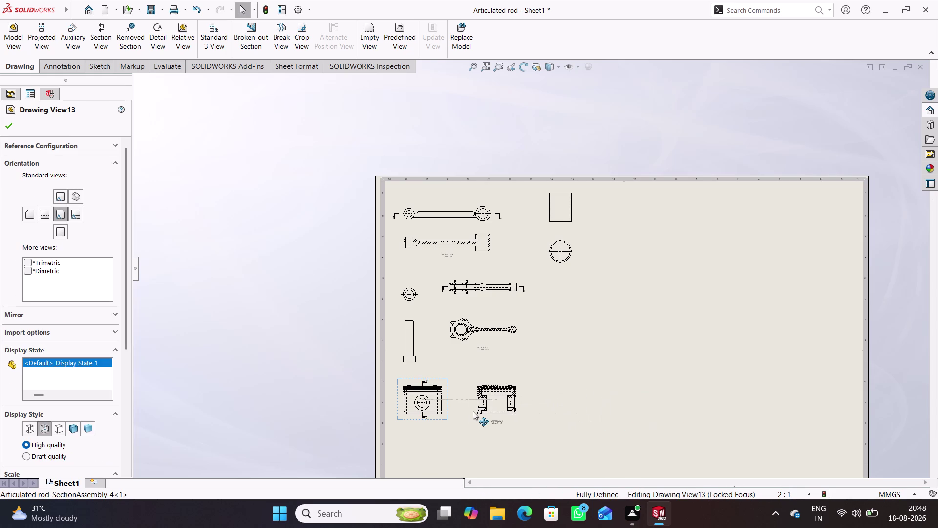
drag(474, 411, 470, 410)
scroll(up, 3)
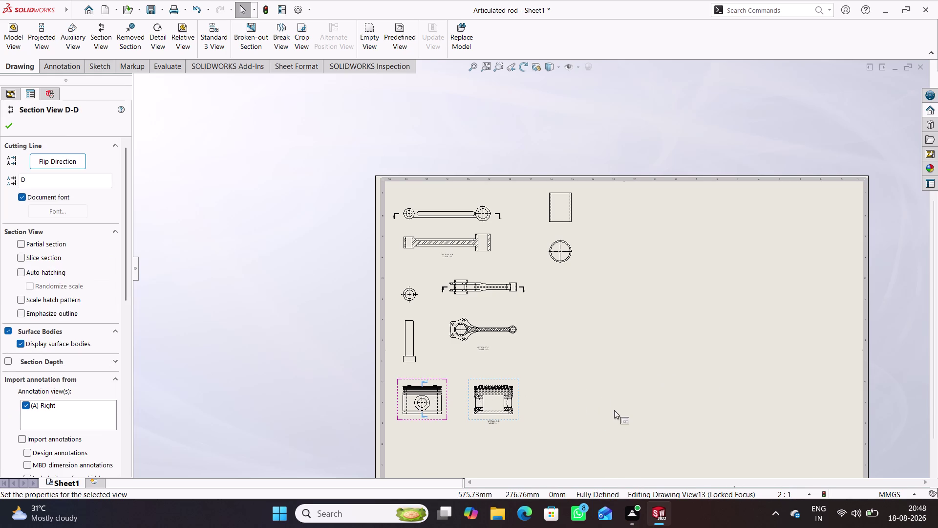
scroll(up, 3)
scroll(down, 3)
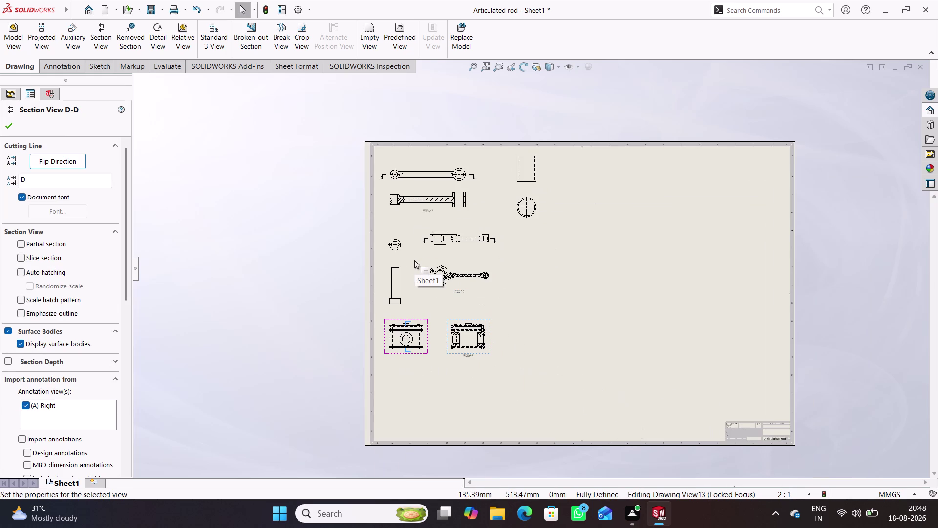
click(3, 126)
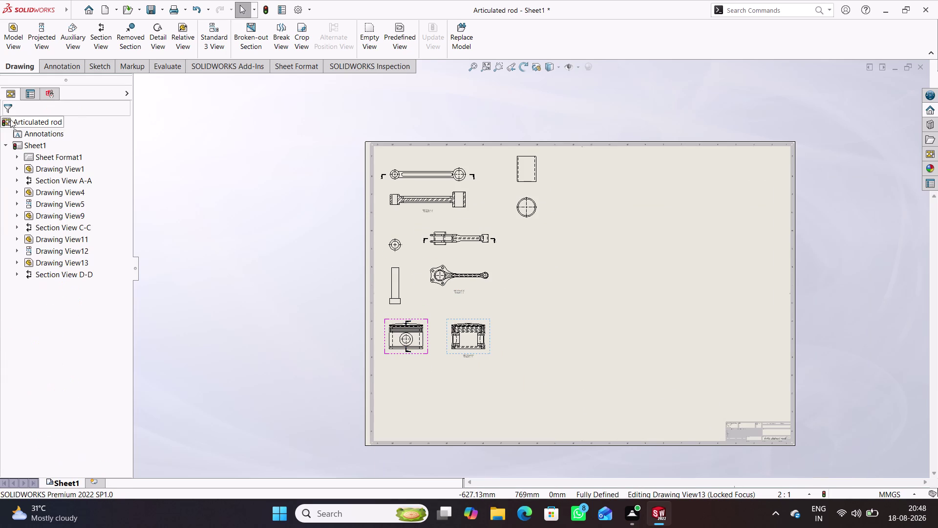
click(14, 43)
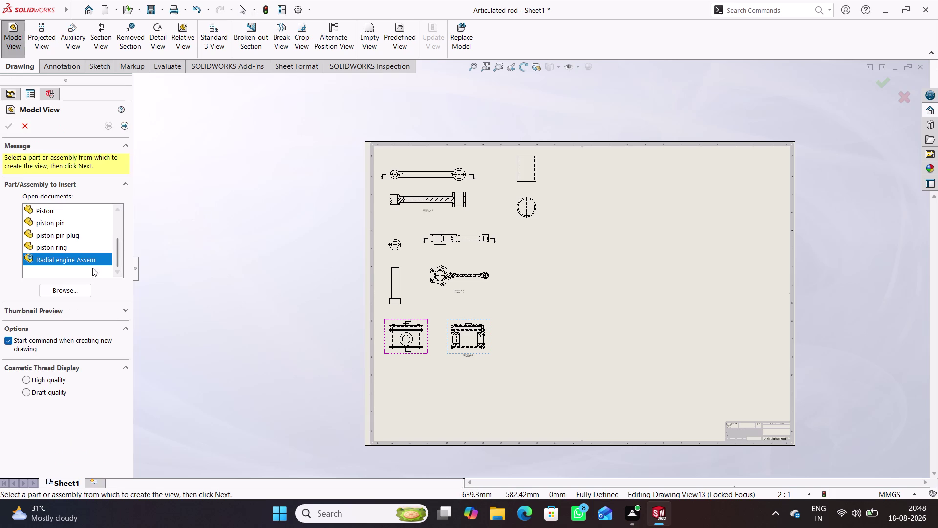
Insert a piston pin front view and its projected view on the sheet.
scroll(down, 3)
scroll(up, 3)
scroll(up, 3)
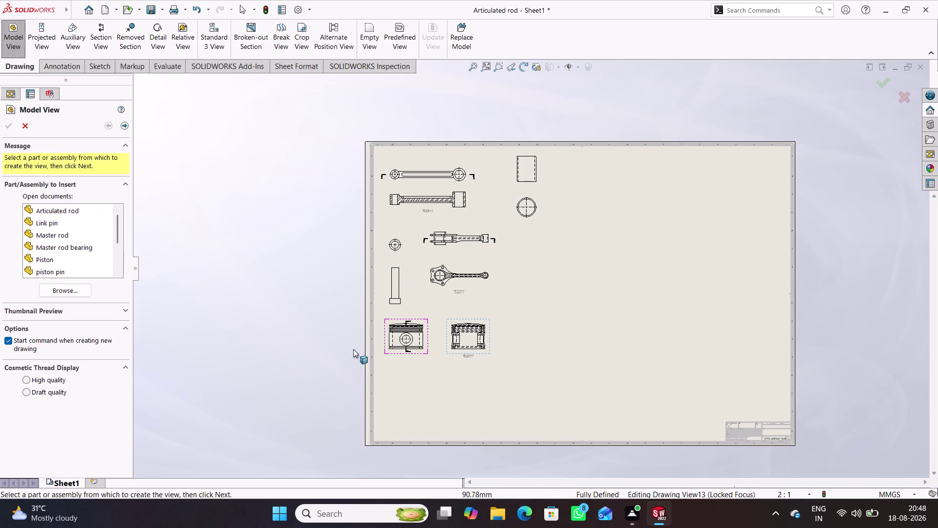
drag(119, 223, 121, 207)
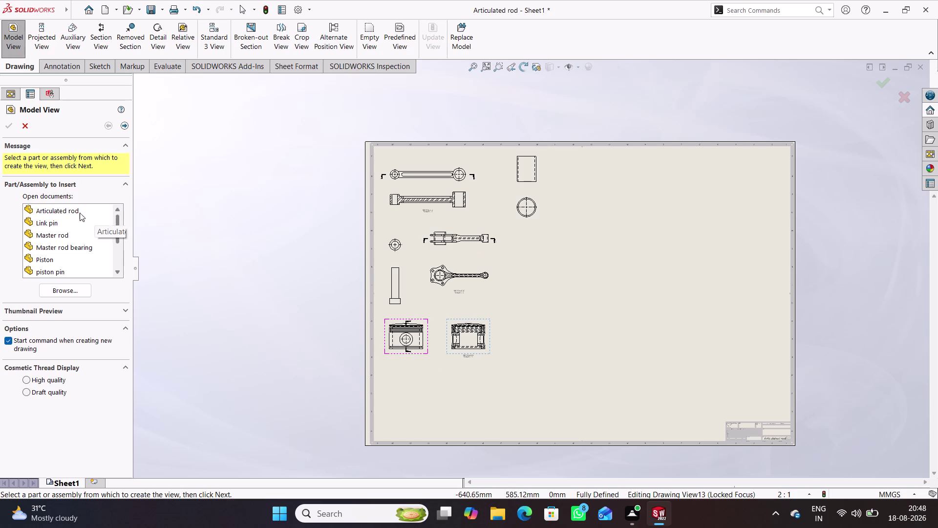
click(51, 271)
click(61, 273)
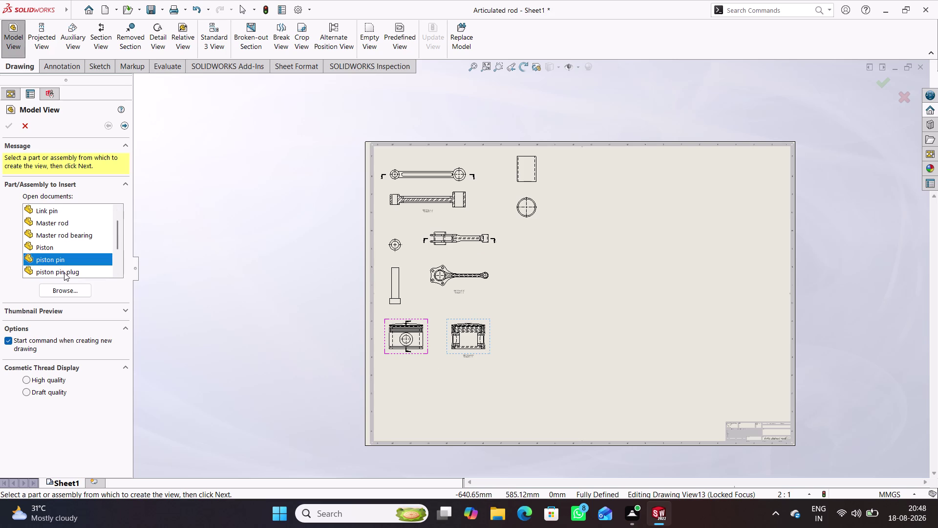
click(71, 251)
double_click(68, 250)
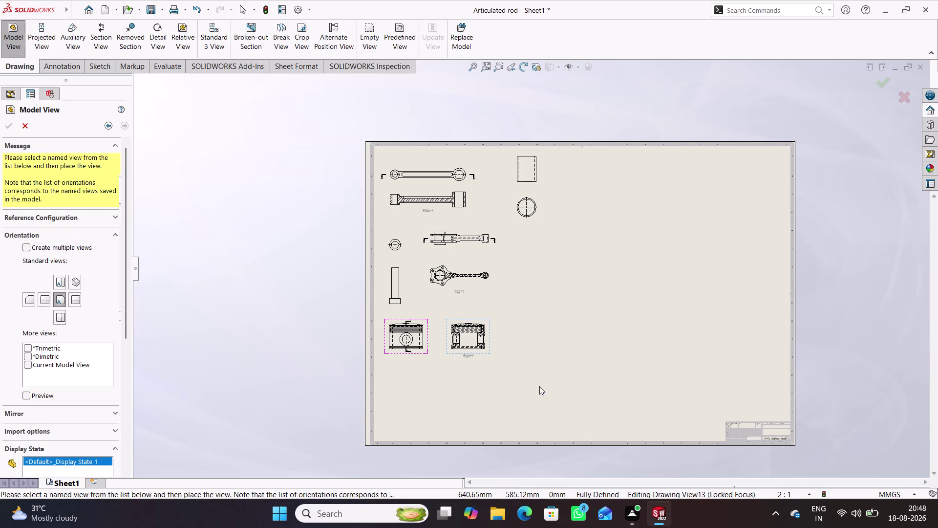
click(535, 272)
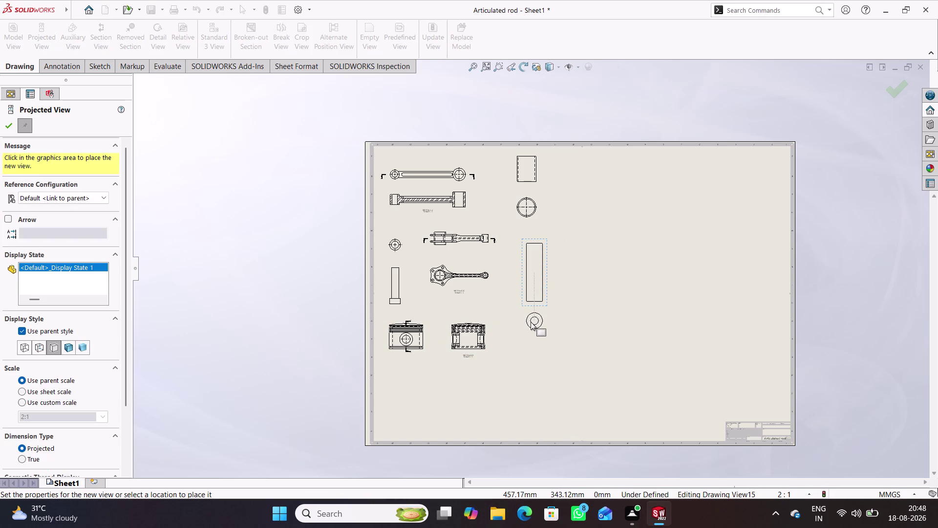
click(530, 321)
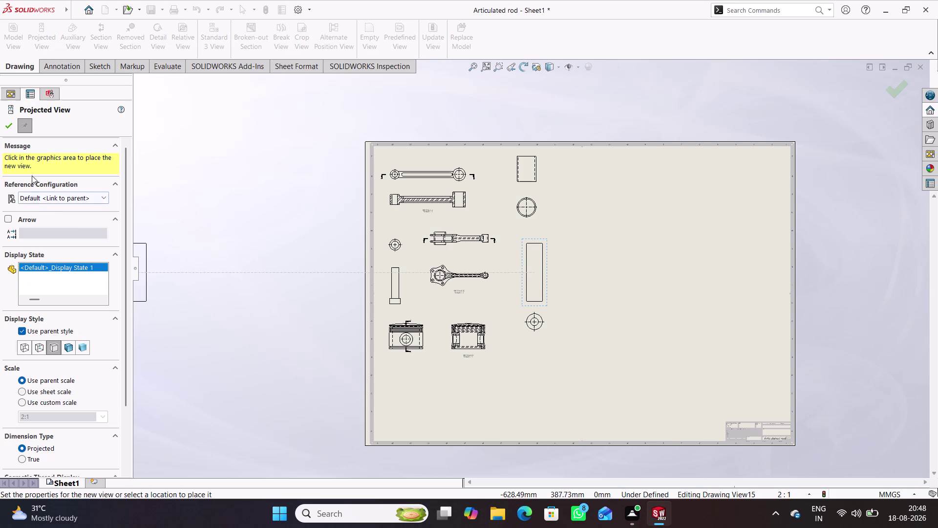
click(0, 123)
click(8, 127)
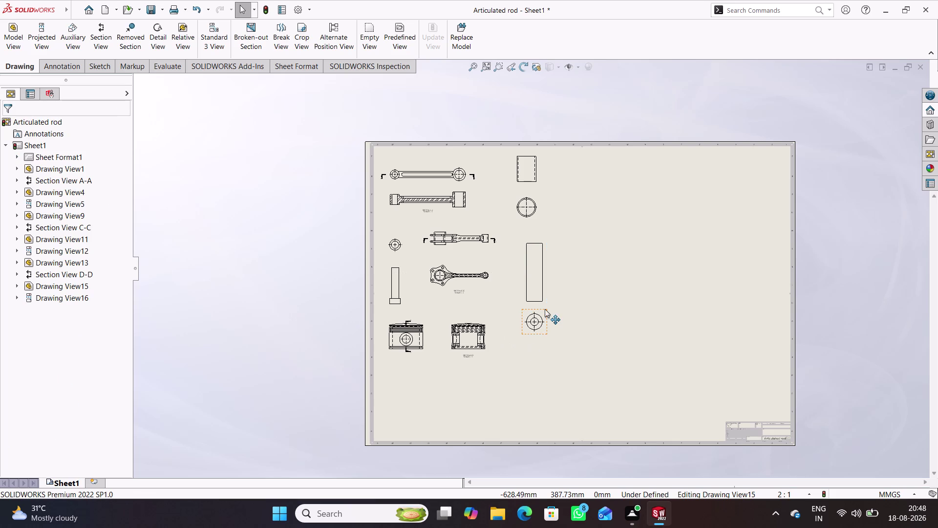
Set the piston pin view to Hidden Lines Visible at custom 1:1 scale.
double_click(545, 298)
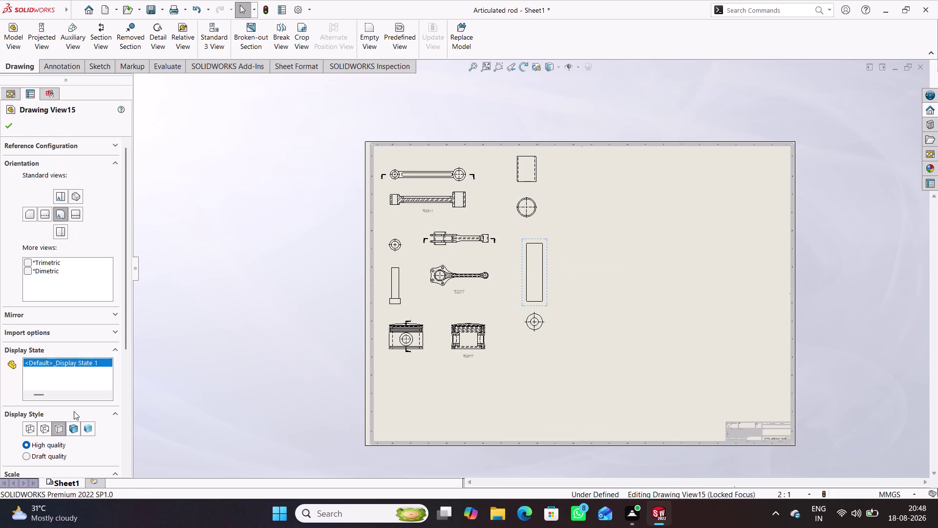
click(46, 429)
scroll(down, 3)
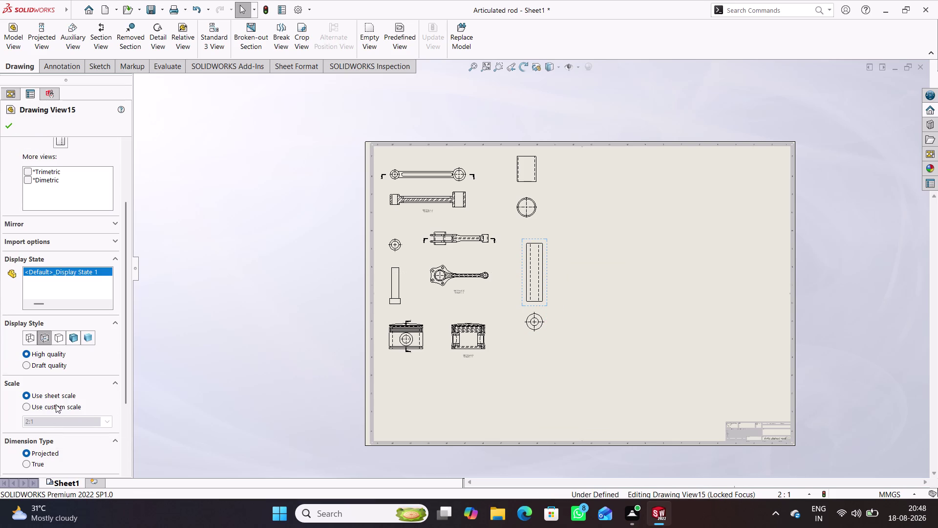
click(58, 406)
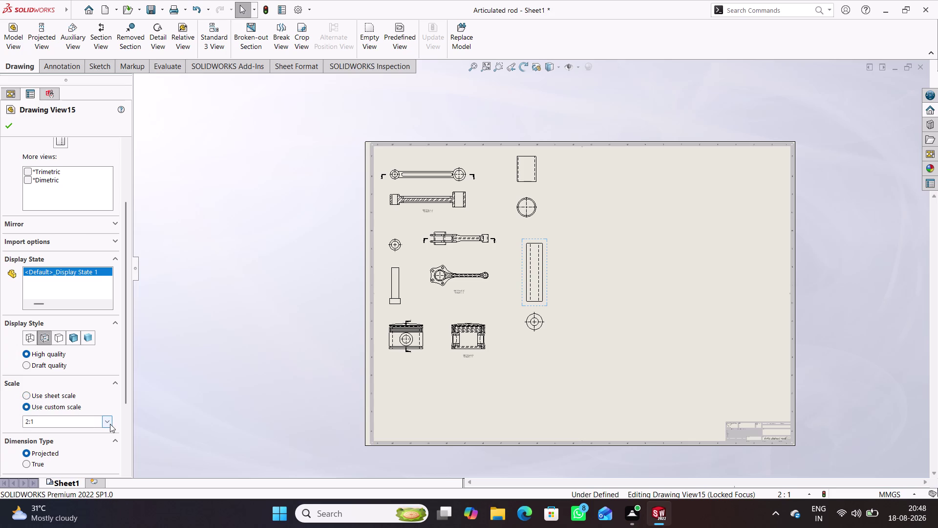
click(109, 423)
click(63, 309)
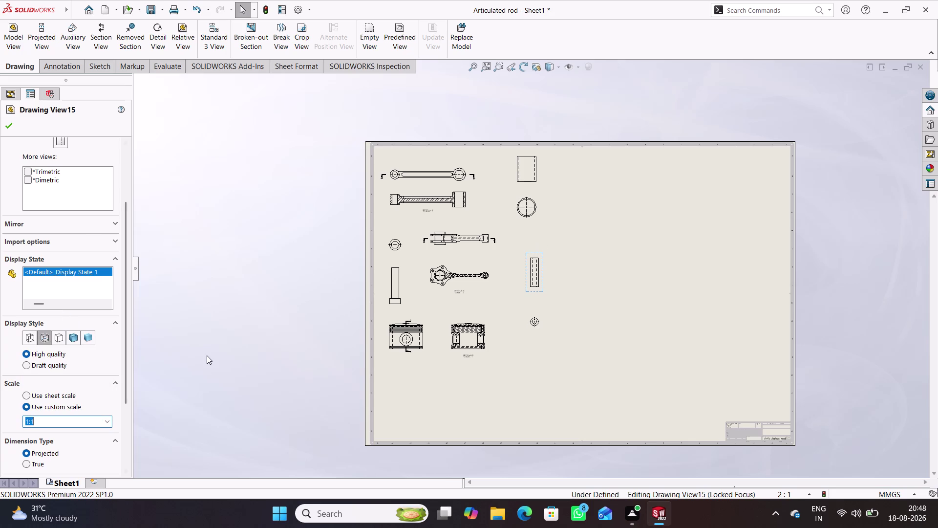
click(6, 127)
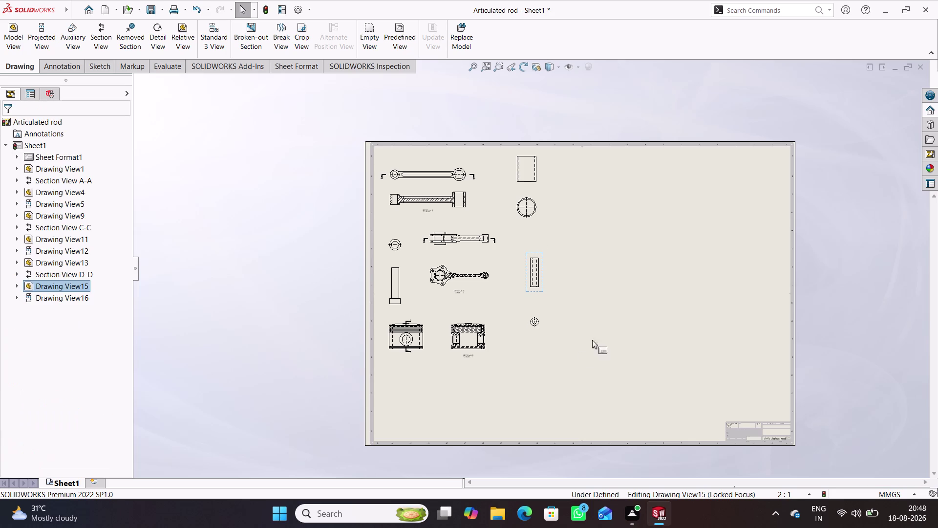
Reposition the piston pin views below the bearing views.
drag(544, 292, 536, 277)
drag(529, 331, 533, 307)
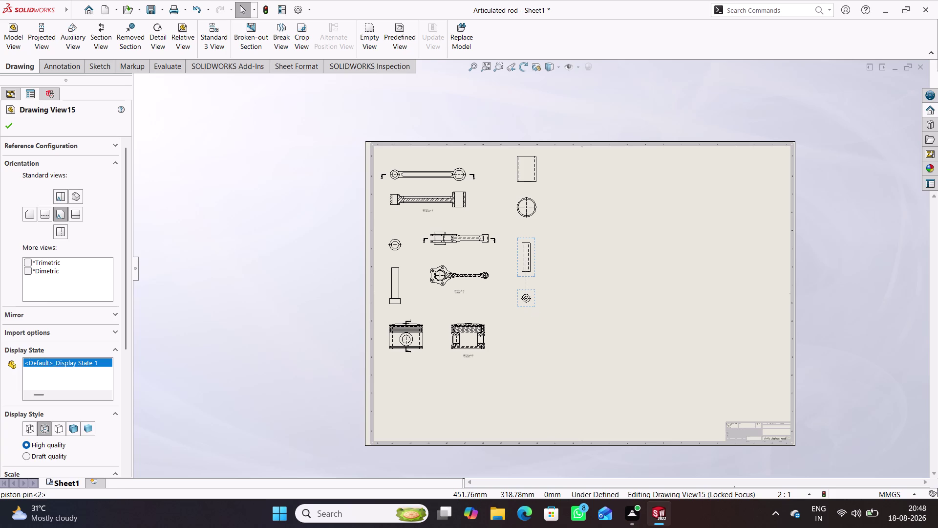
click(3, 123)
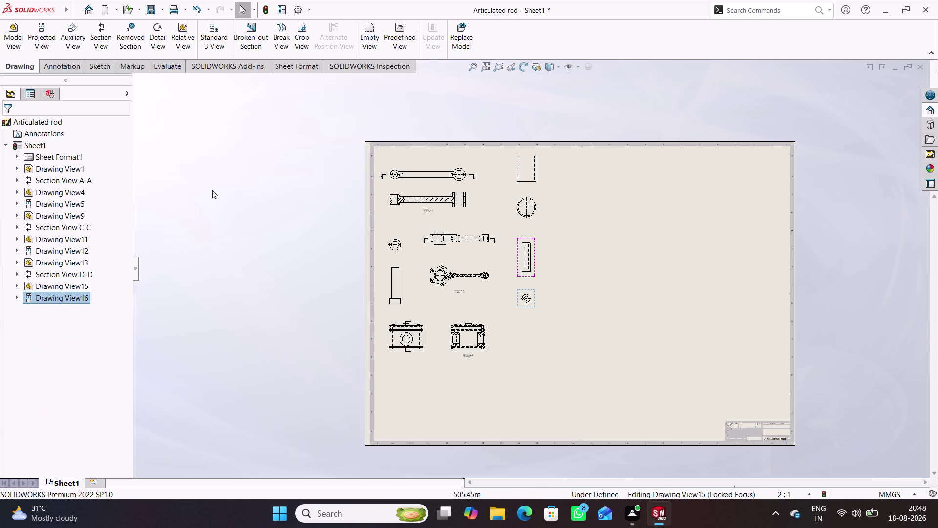
click(19, 37)
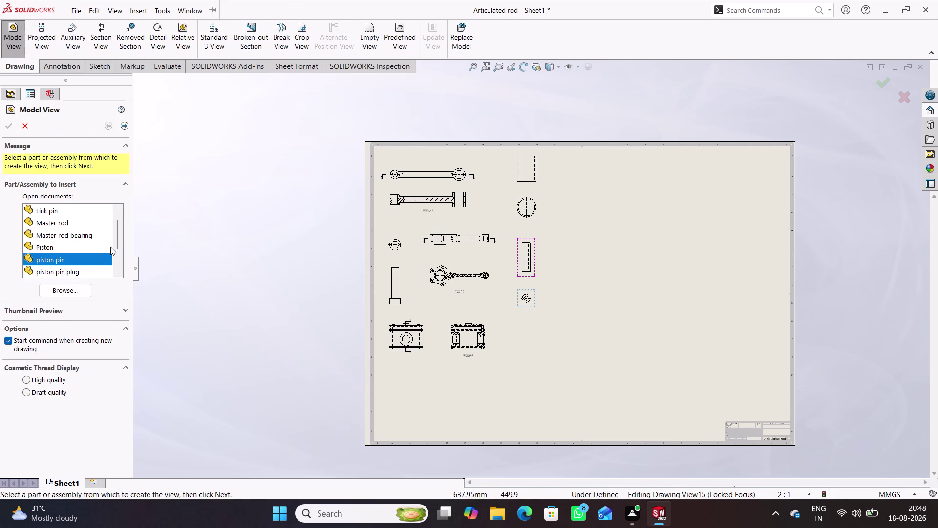
Place a piston pin plug view and its projected view on the sheet.
double_click(78, 270)
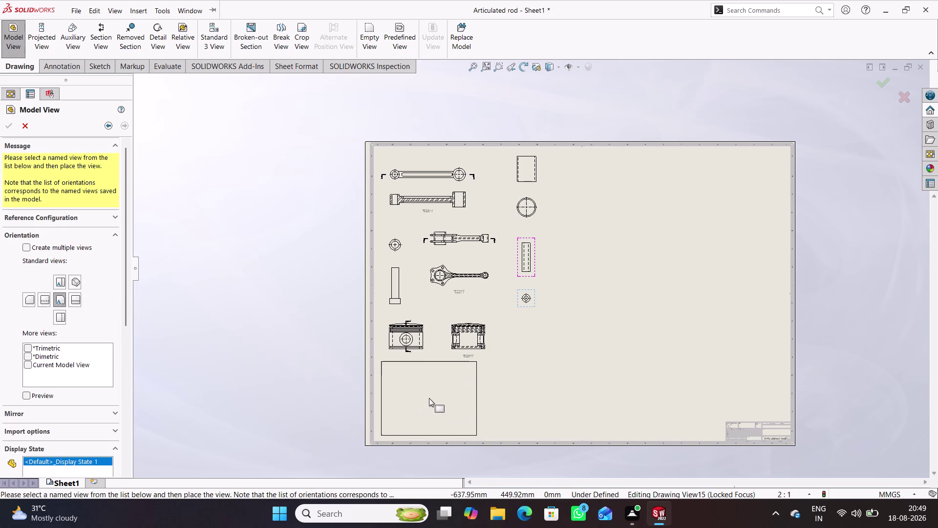
click(543, 398)
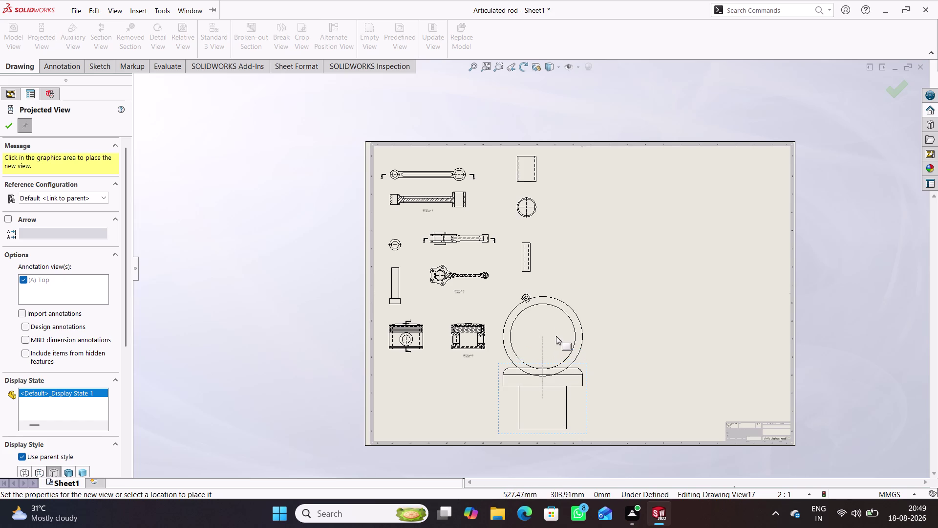
click(556, 327)
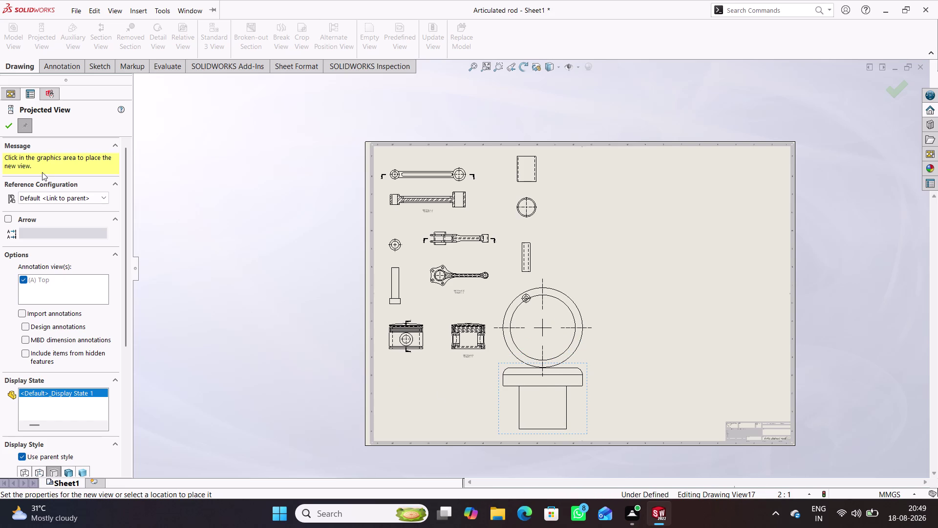
click(7, 121)
double_click(581, 414)
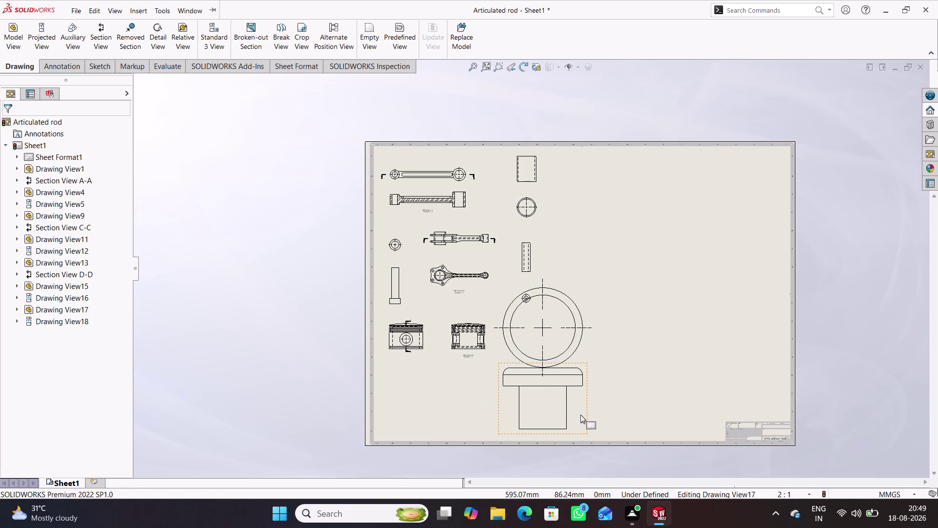
Set the piston pin plug view to a custom 1:1 scale.
click(49, 426)
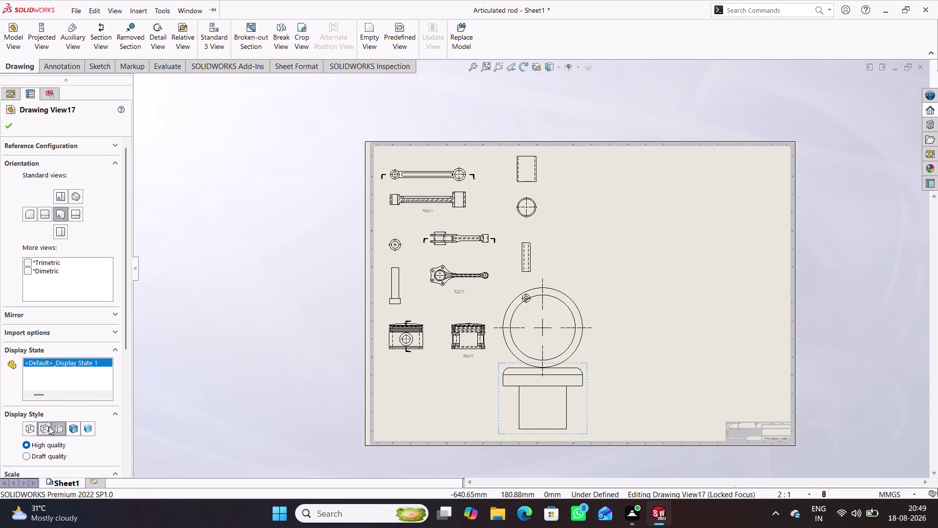
scroll(down, 3)
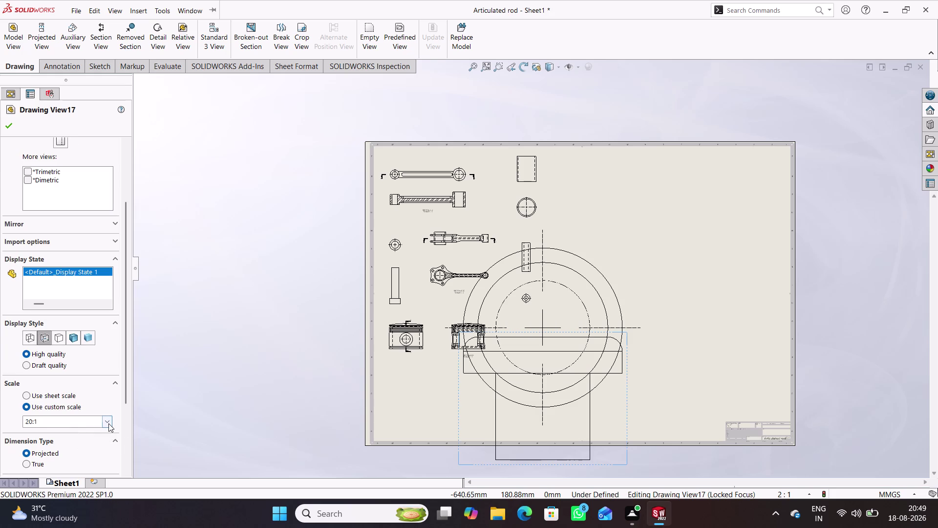
click(108, 423)
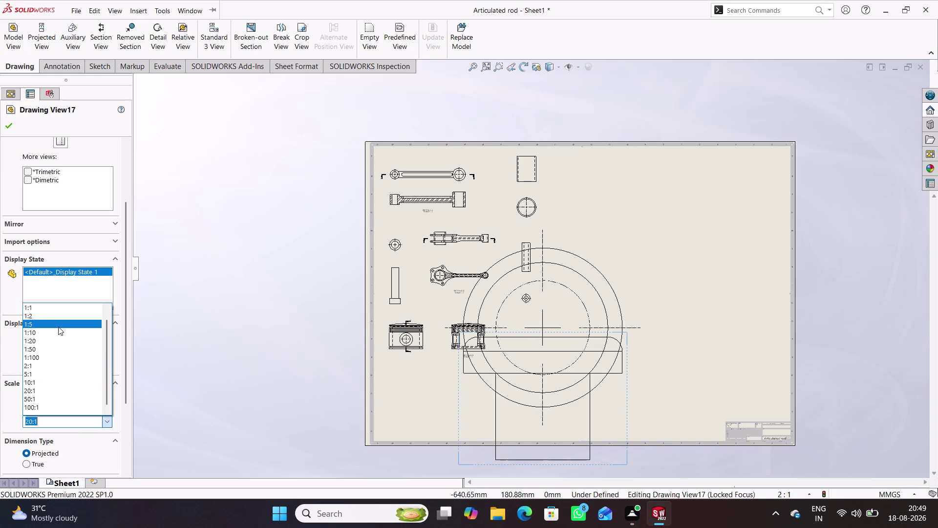
click(50, 371)
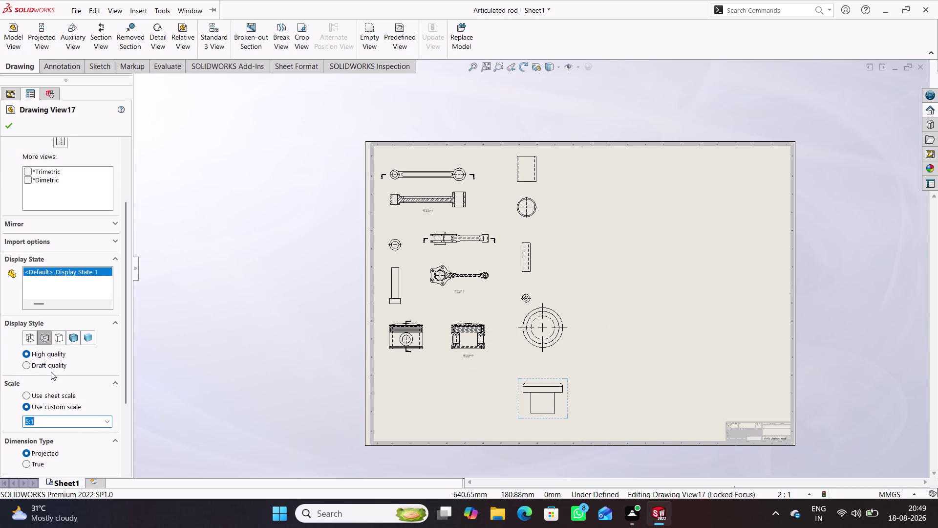
click(107, 420)
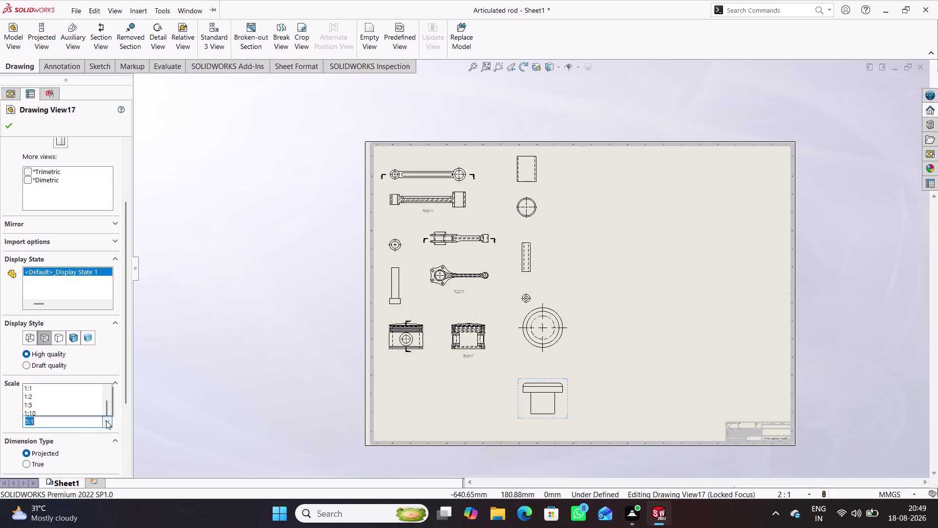
click(63, 310)
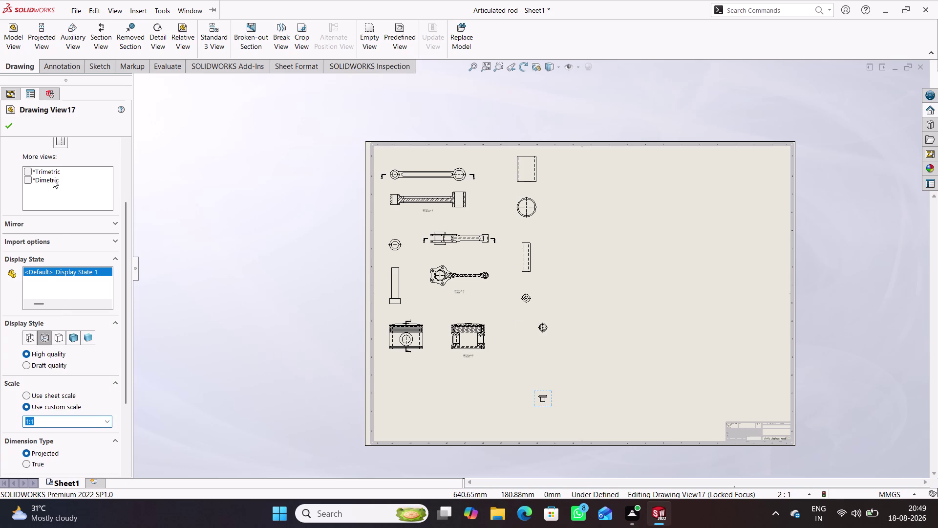
click(9, 126)
Move the plug views together beneath the piston pin views.
drag(553, 332, 552, 337)
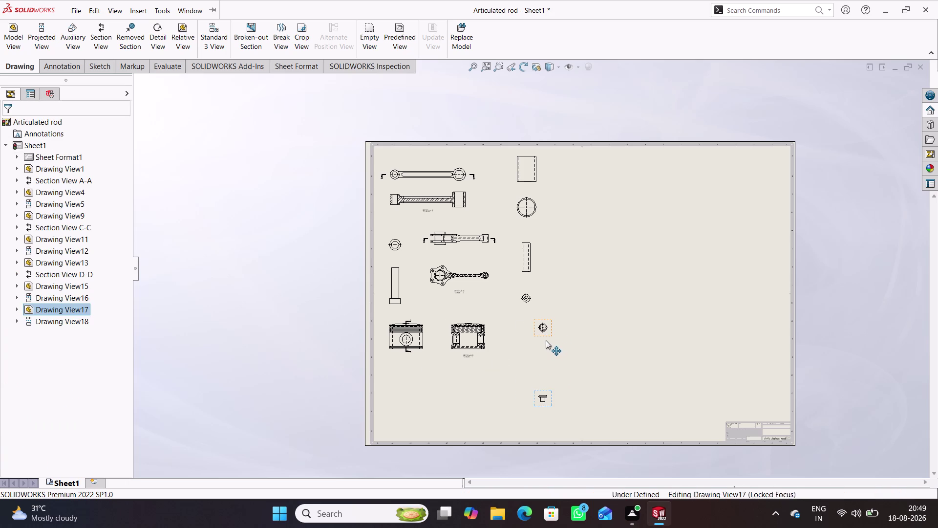
drag(552, 338, 523, 337)
drag(550, 406, 550, 406)
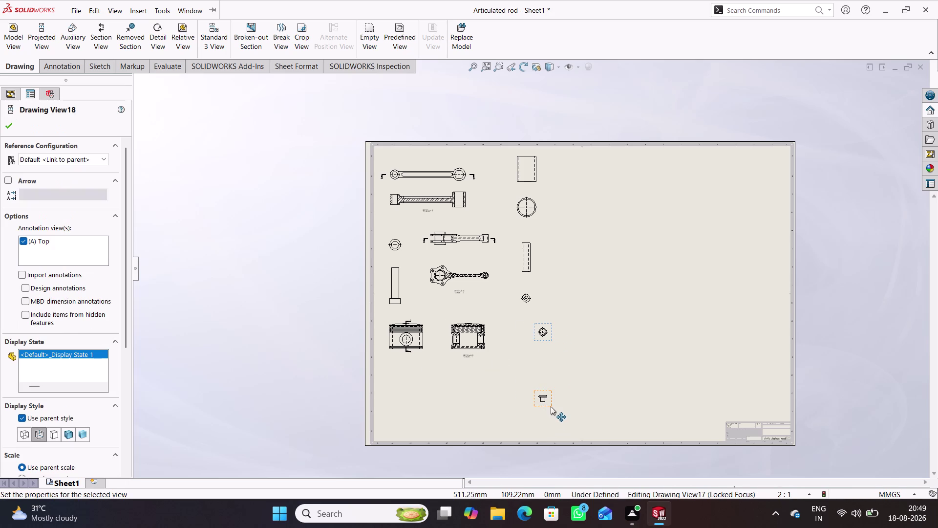
drag(551, 406, 533, 361)
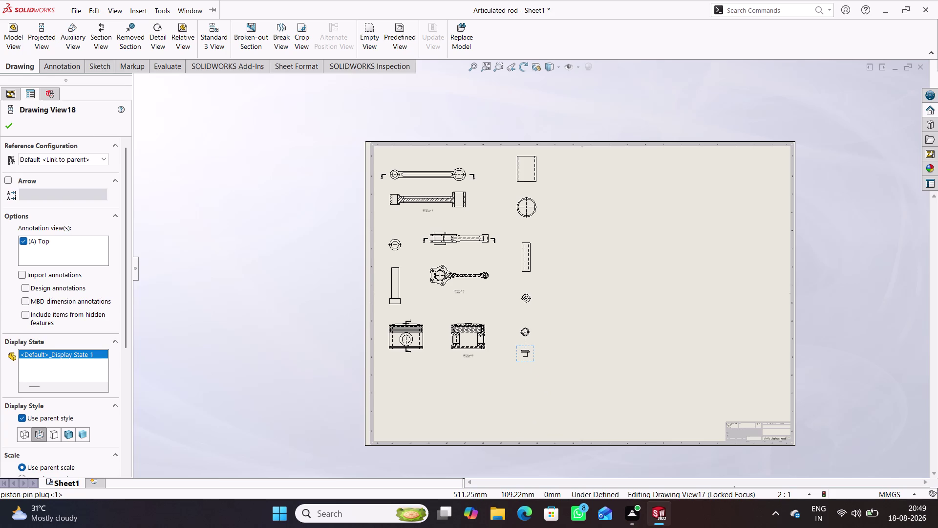
click(10, 124)
click(14, 39)
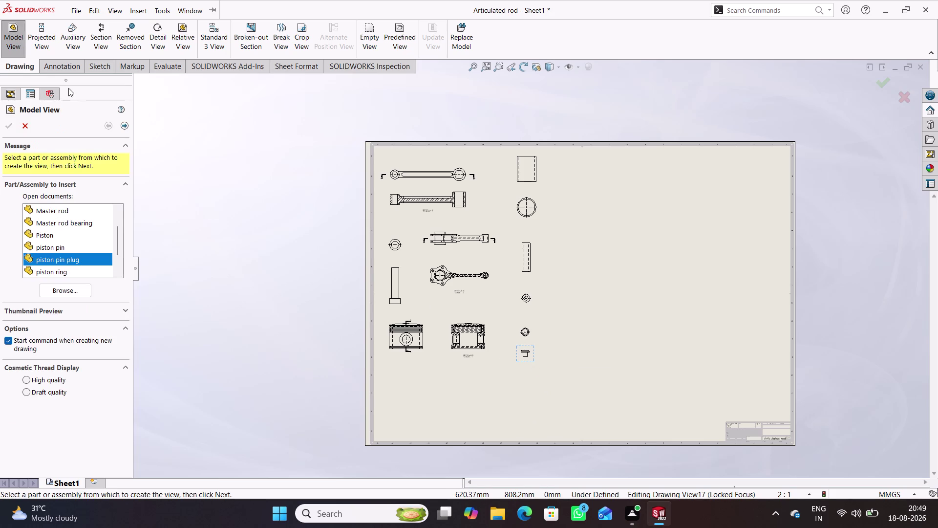
Insert the piston ring view and its projected side view.
click(71, 269)
double_click(72, 261)
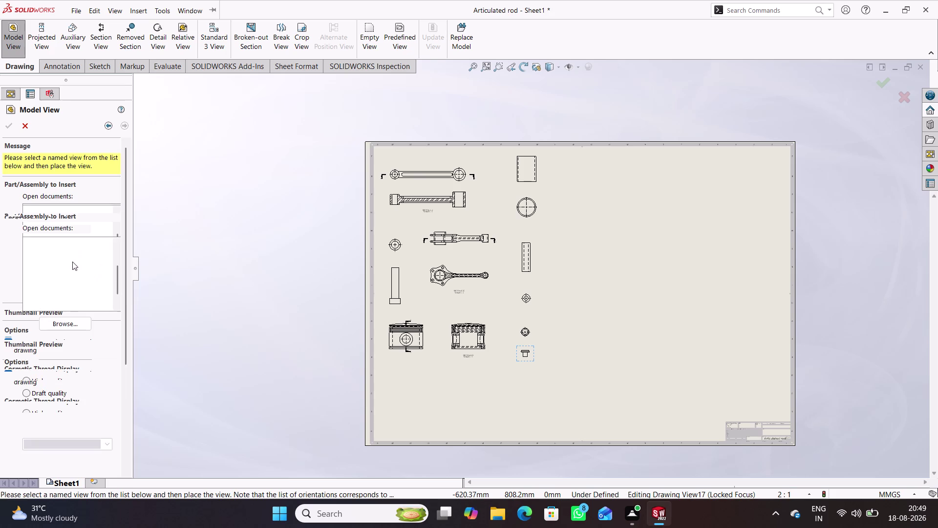
click(436, 401)
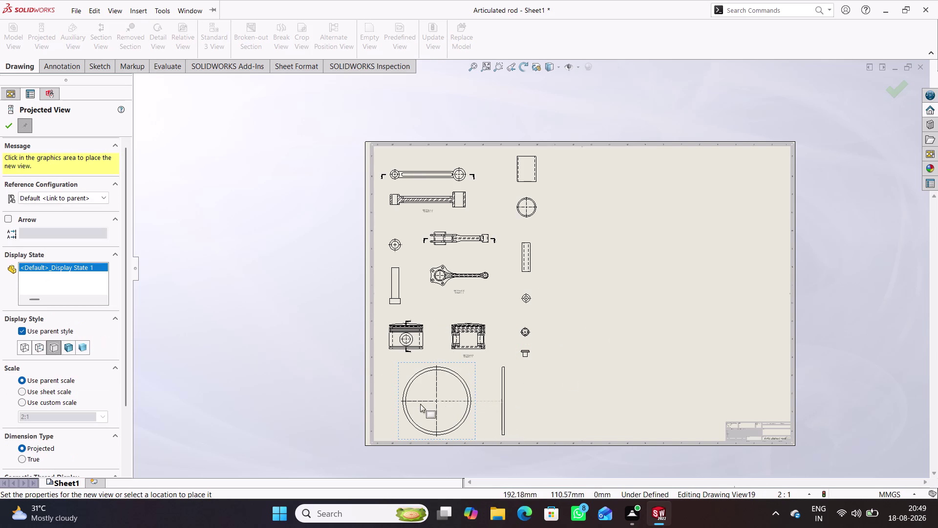
click(498, 401)
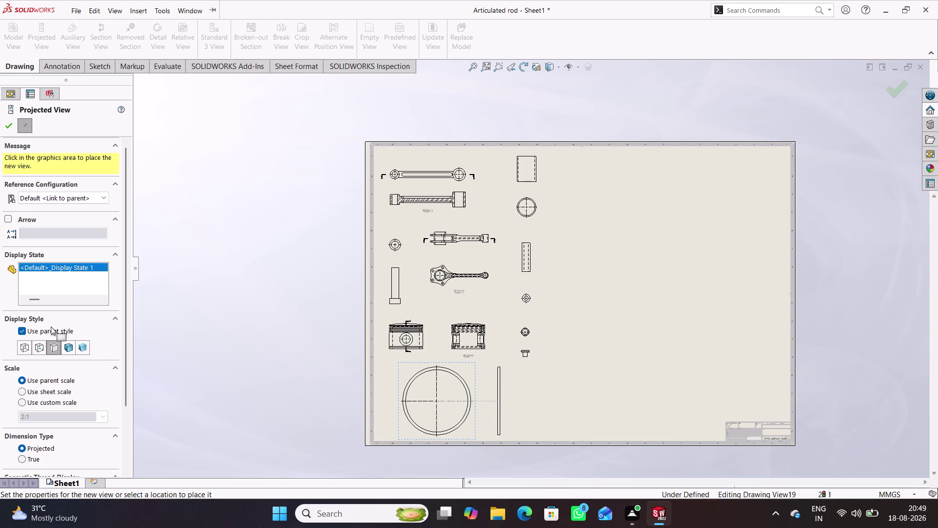
click(7, 126)
double_click(467, 424)
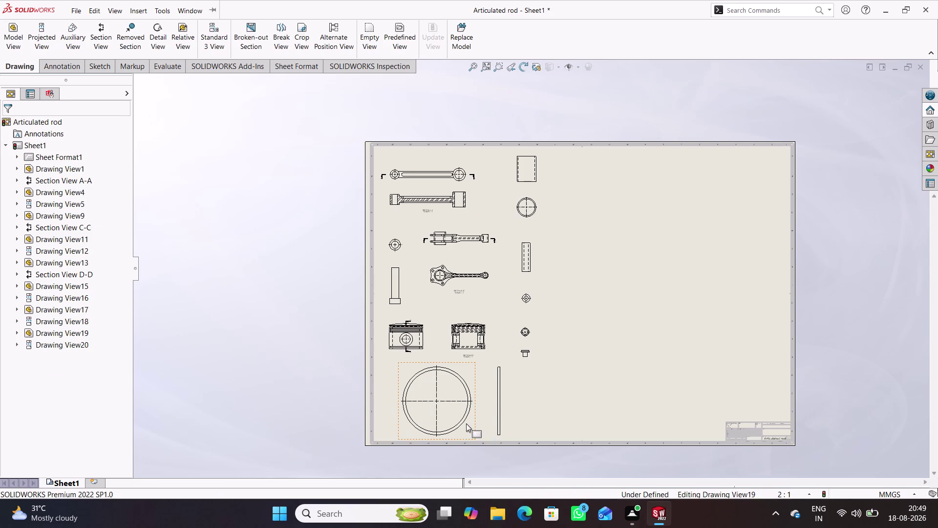
Set piston ring Drawing View19 to a custom 1:1 scale.
click(49, 429)
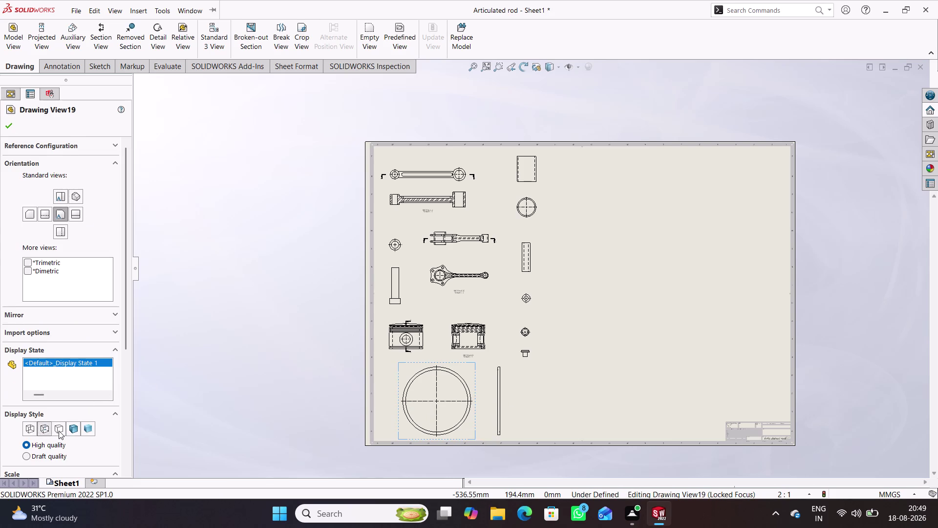
scroll(down, 3)
click(76, 406)
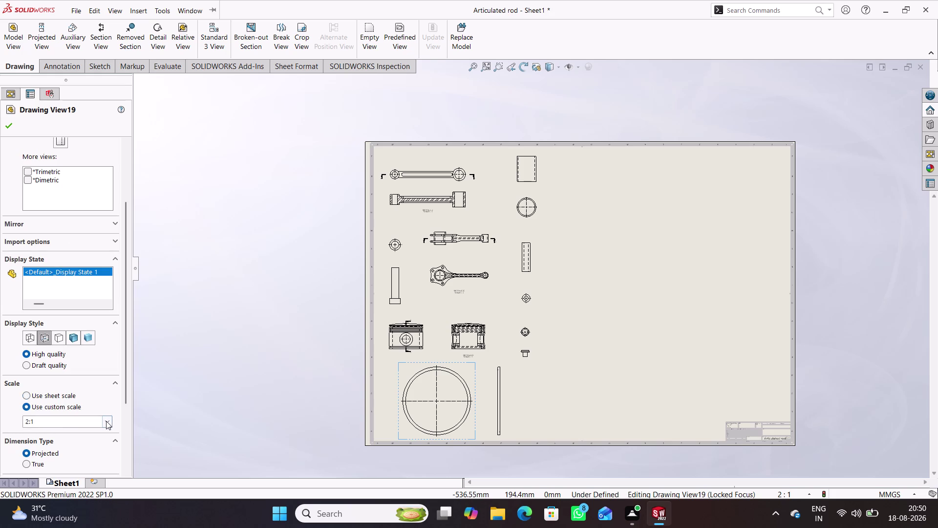
click(106, 421)
click(33, 308)
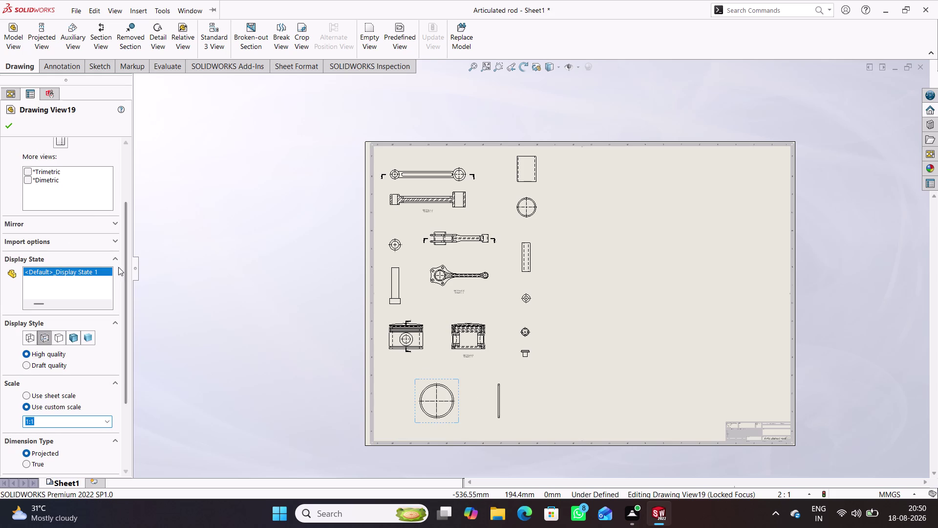
click(9, 124)
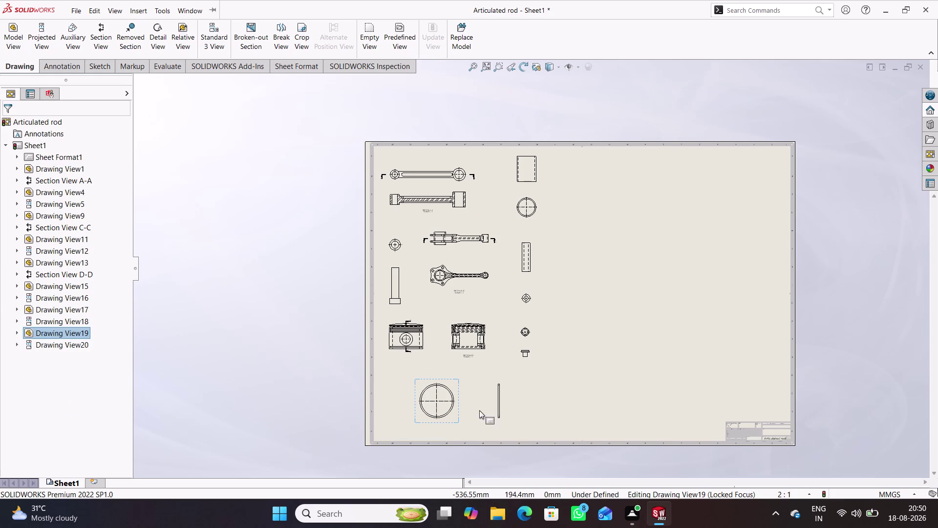
Drag Drawing View20 next to the ring view.
drag(457, 410, 435, 409)
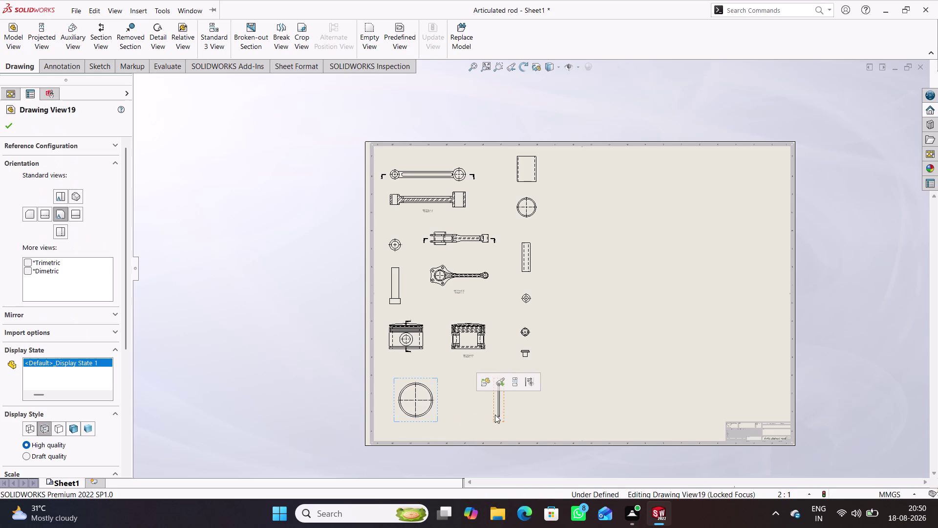
drag(503, 420, 460, 426)
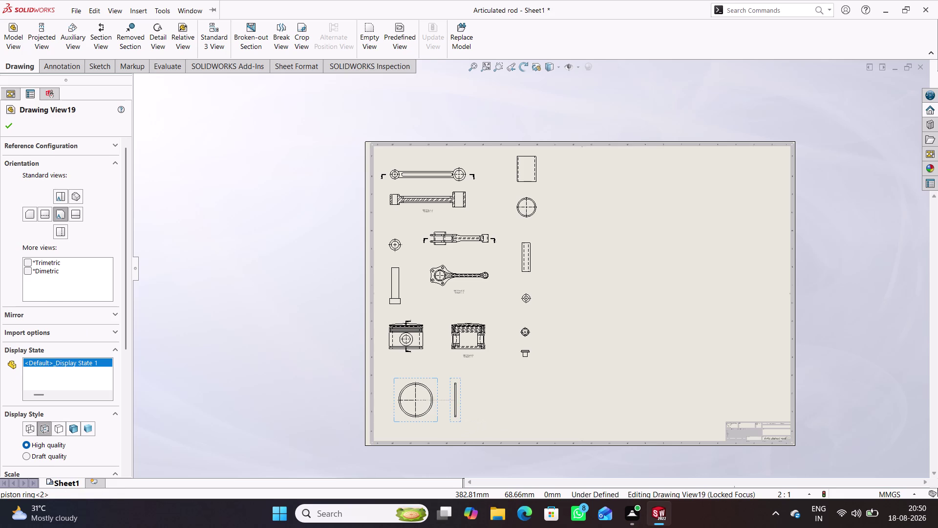
click(9, 122)
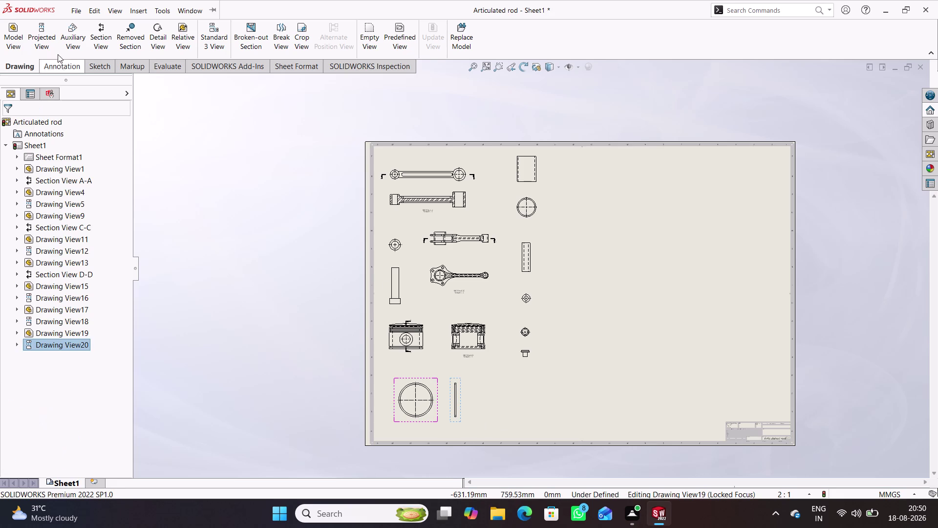
click(15, 43)
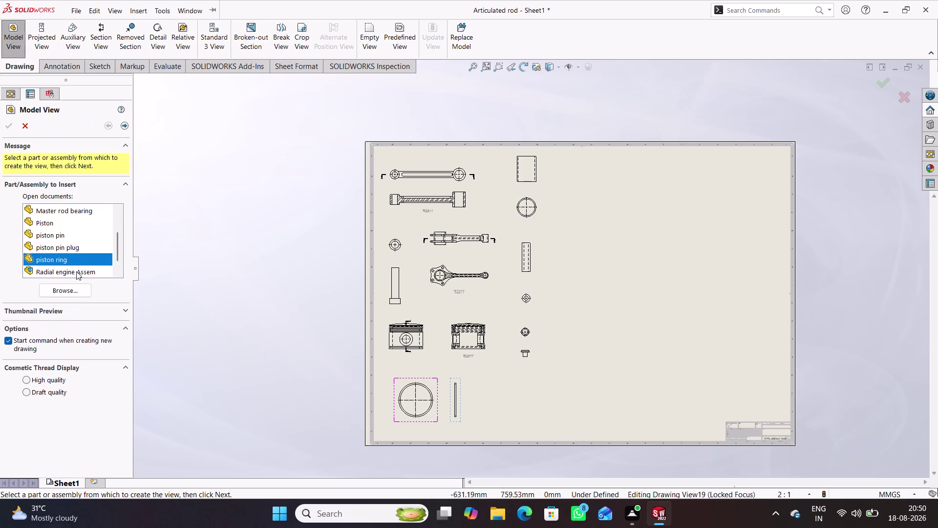
Place a shaded isometric view of Radial engine Assem at the sheet's top right.
drag(115, 240, 115, 266)
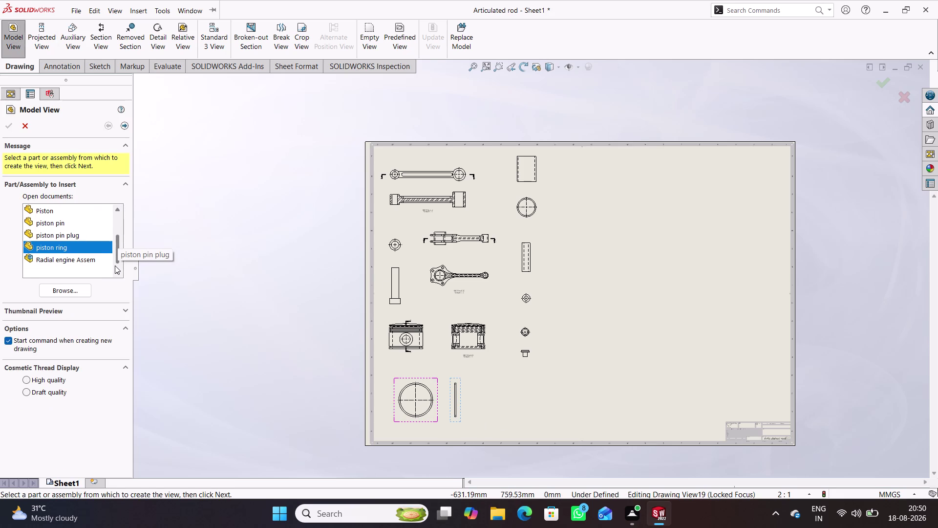
drag(115, 265, 117, 265)
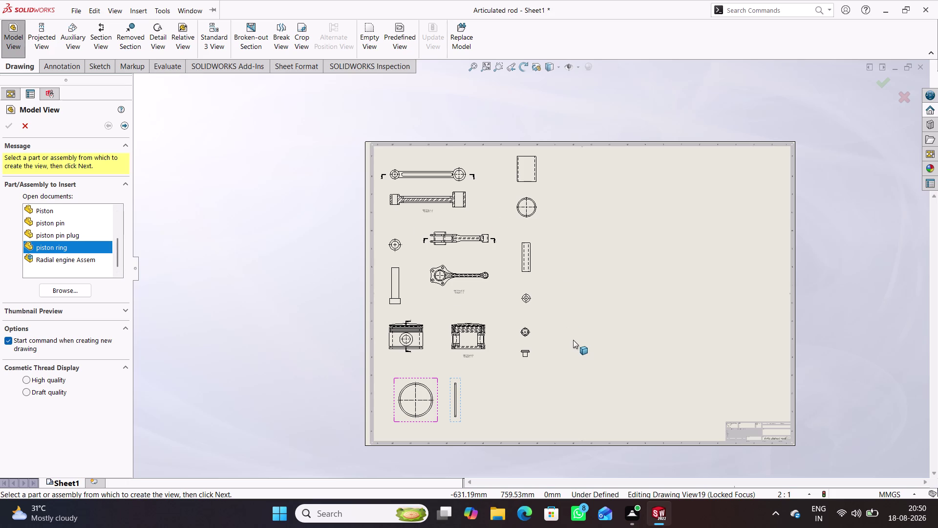
click(65, 260)
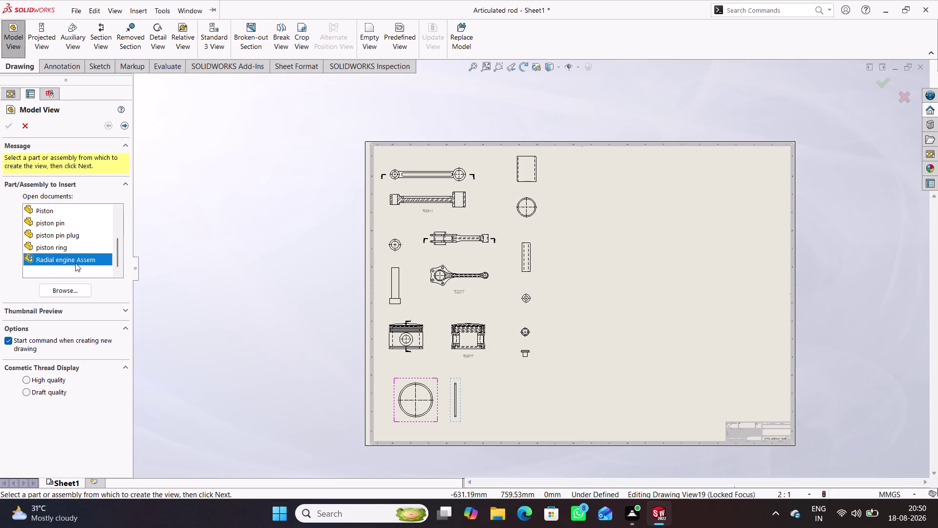
double_click(93, 259)
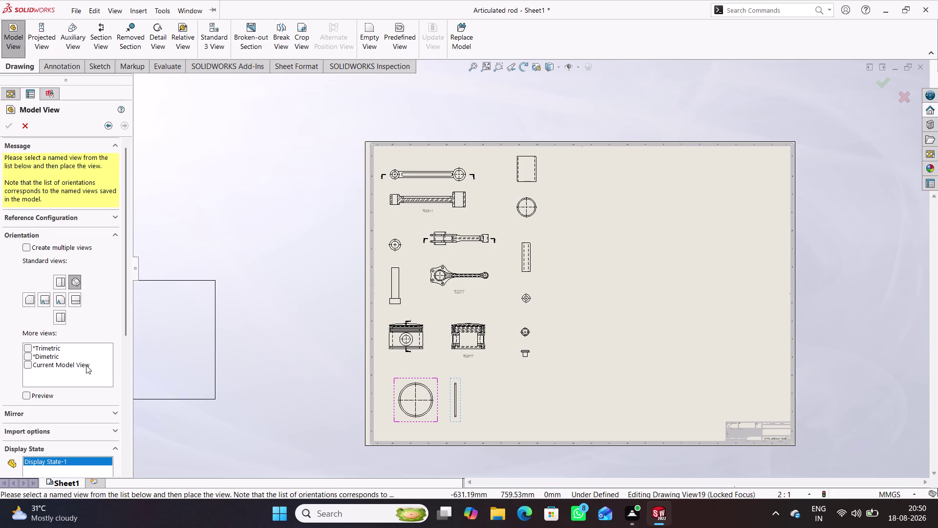
scroll(down, 3)
click(72, 435)
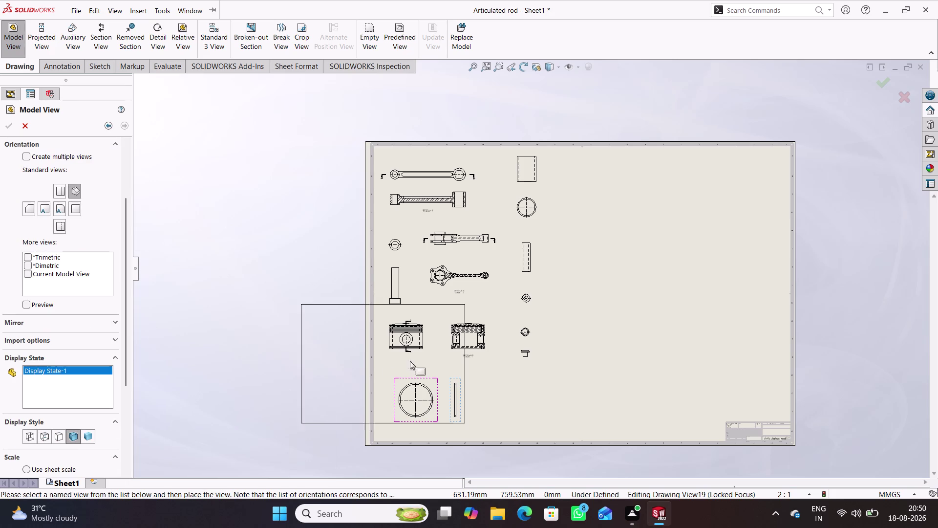
click(681, 234)
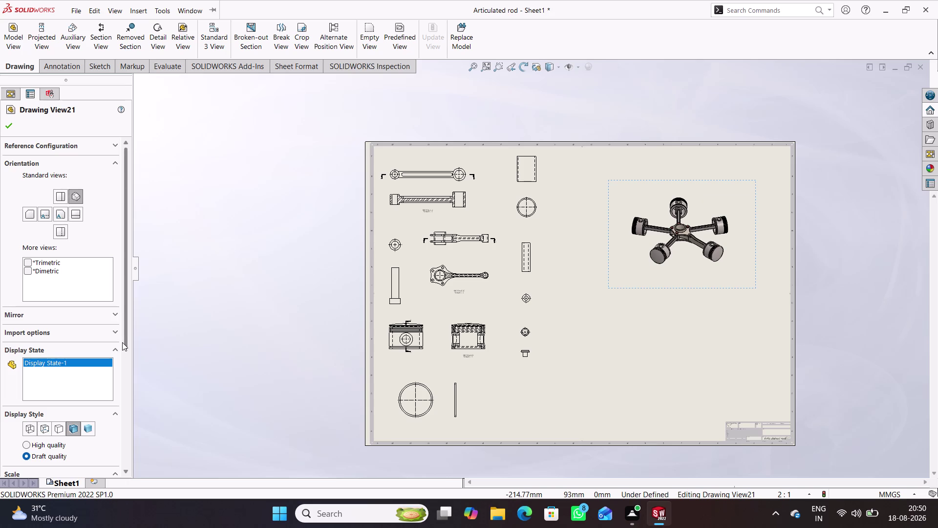
Set the assembly view's custom scale to 1:1 and confirm.
drag(122, 341, 121, 412)
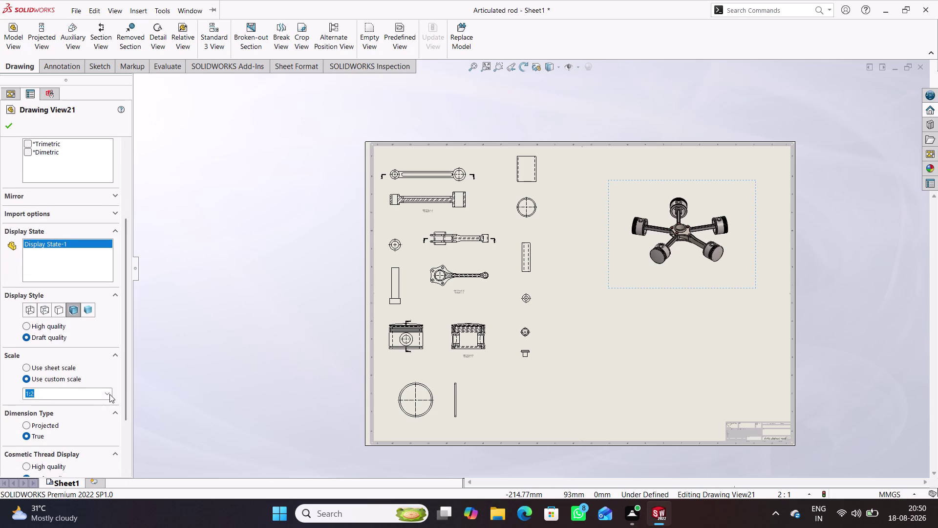
click(110, 394)
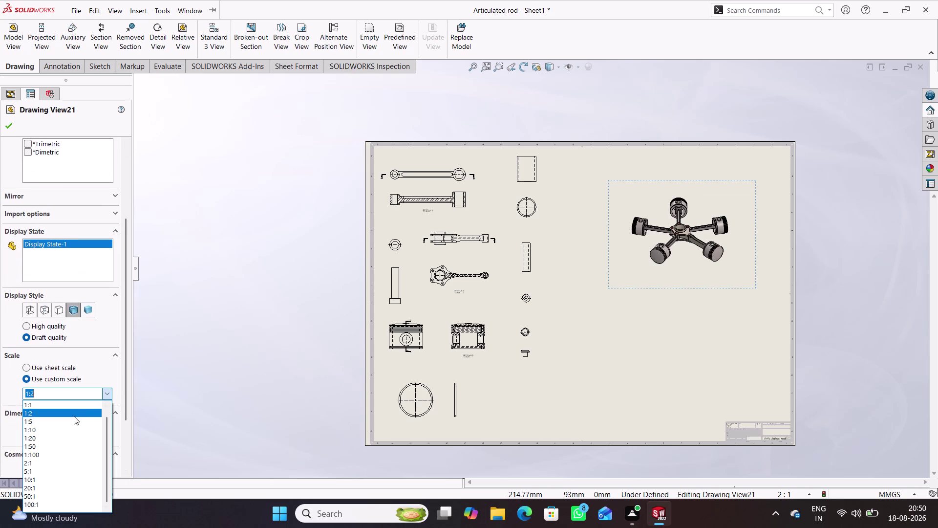
click(74, 421)
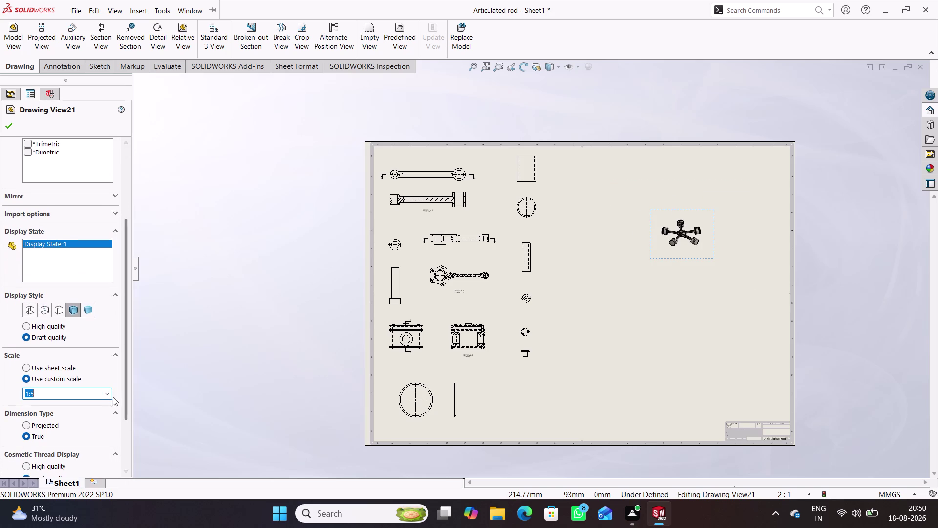
click(108, 392)
click(78, 403)
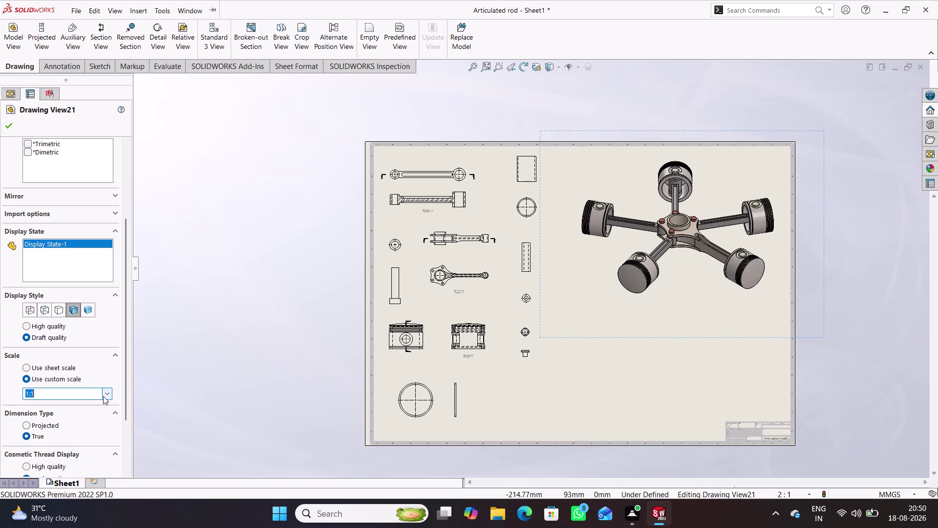
click(7, 129)
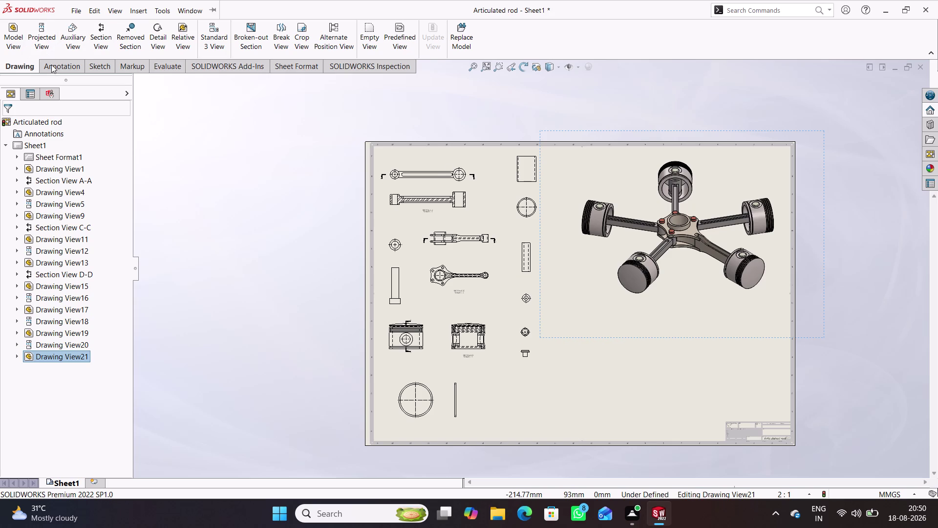
Insert model dimensions into the articulated rod, section A-A, master rod bearing and piston pin views.
click(60, 65)
click(66, 41)
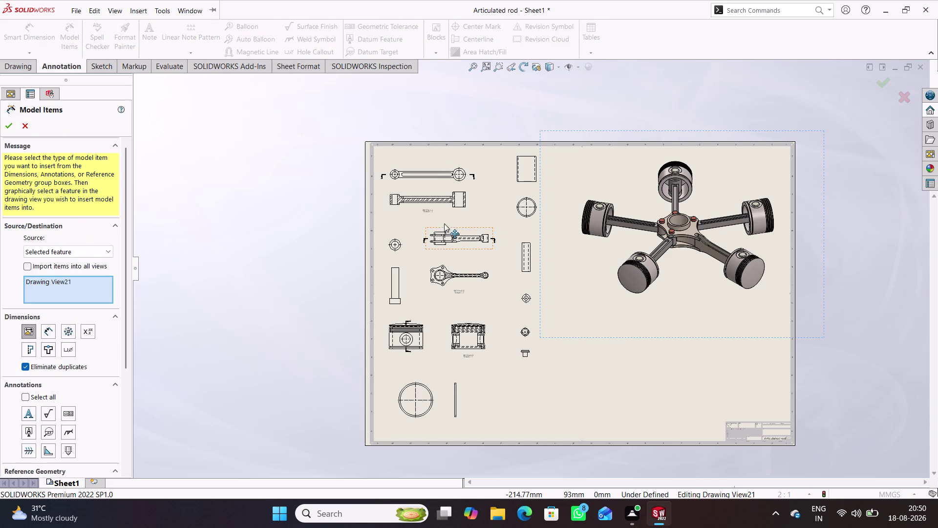
double_click(462, 210)
double_click(460, 207)
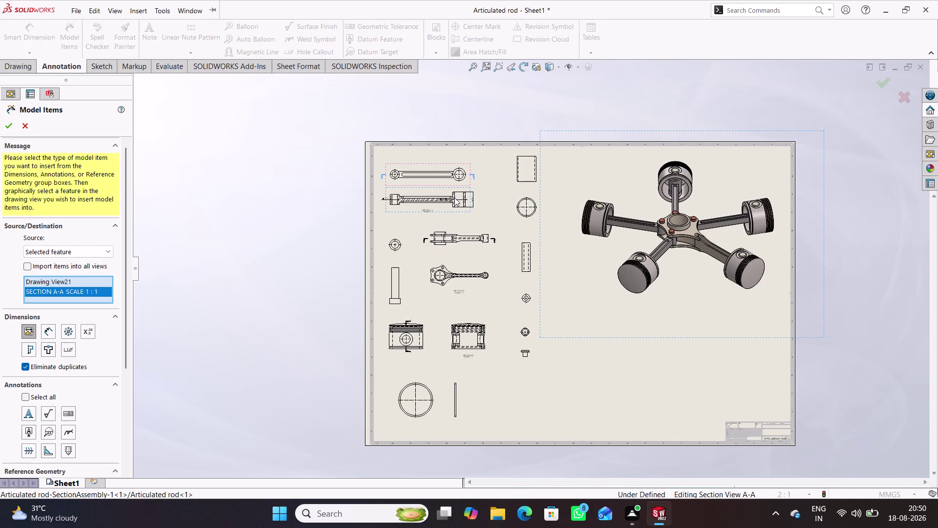
double_click(438, 178)
double_click(533, 180)
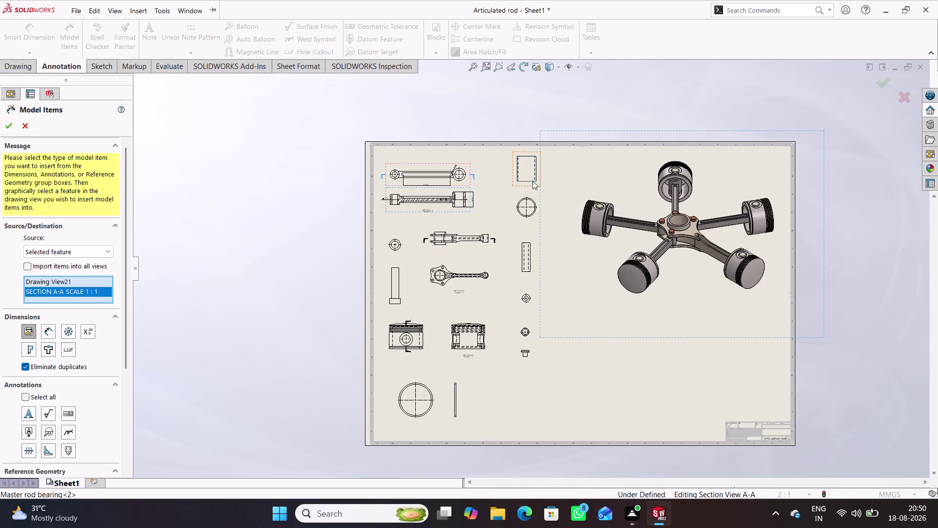
double_click(533, 209)
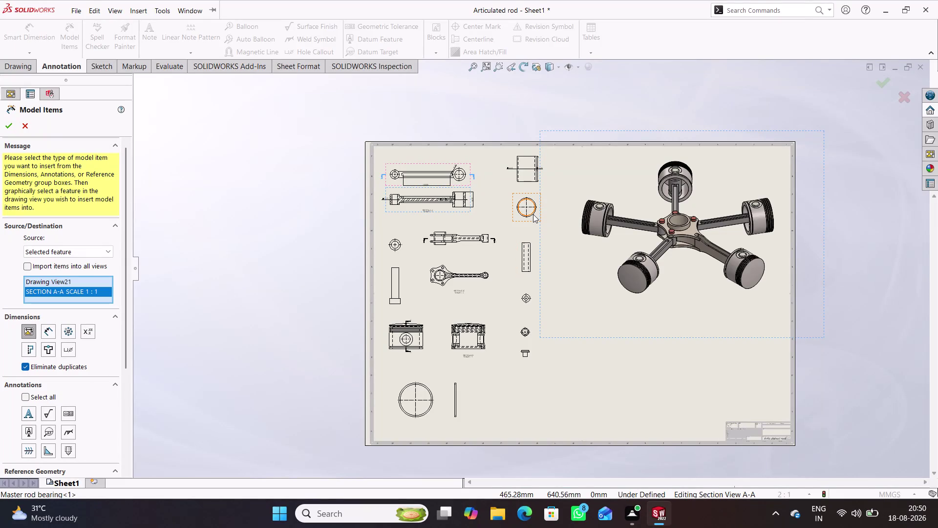
double_click(533, 214)
scroll(down, 3)
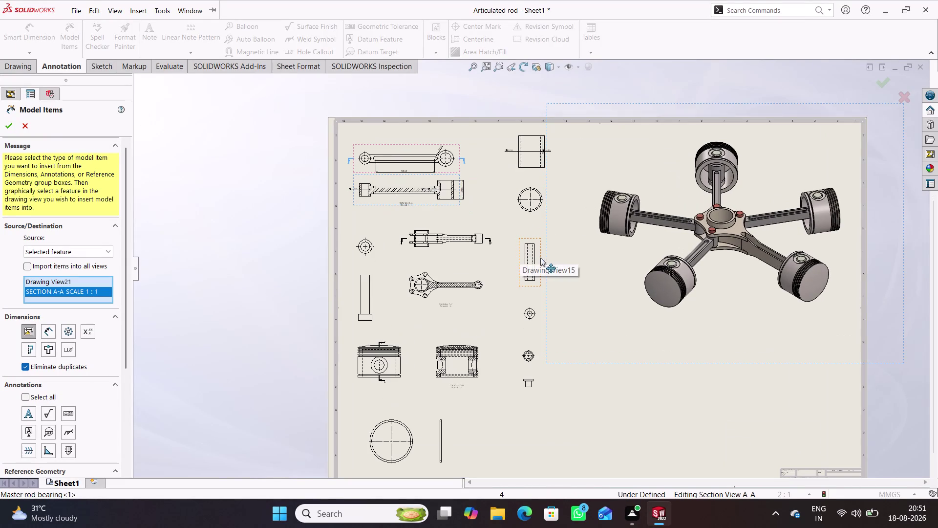
double_click(536, 255)
double_click(535, 313)
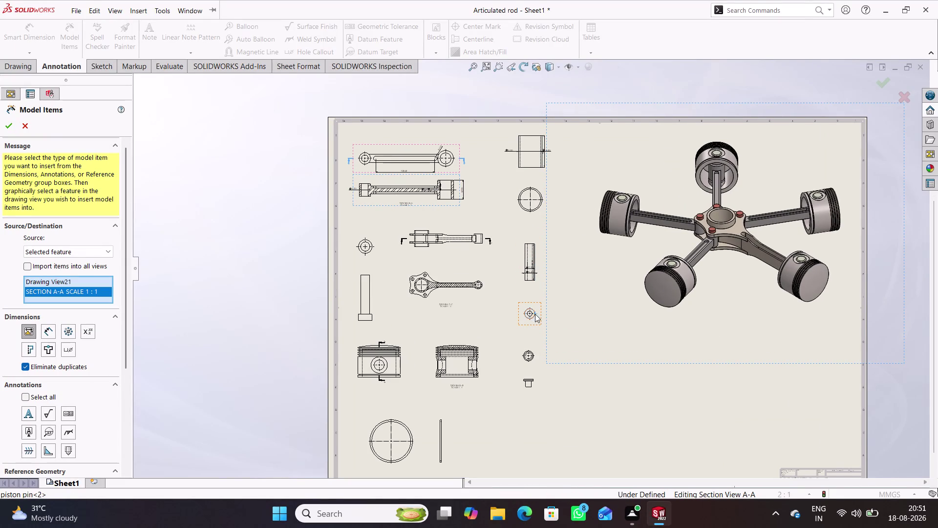
Add the master rod, section C-C and link pin views to the dimension insertion.
double_click(479, 289)
double_click(456, 286)
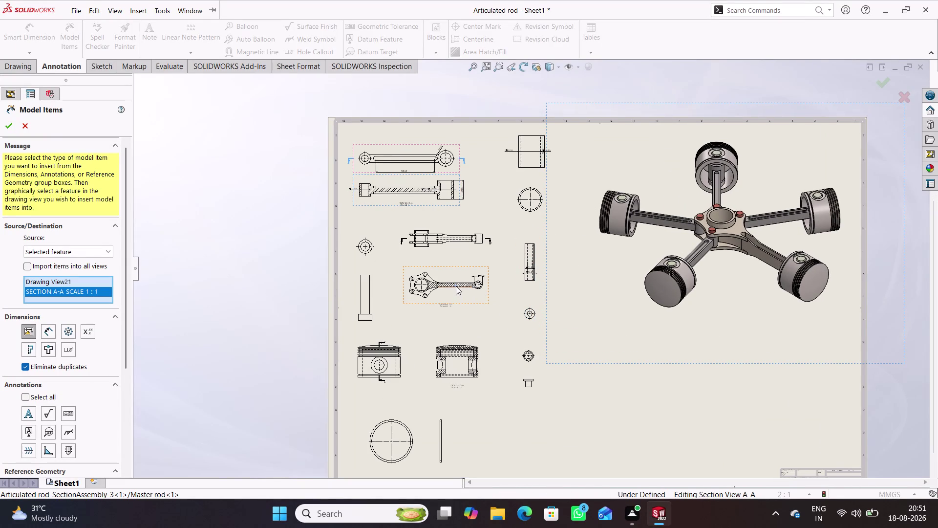
click(423, 282)
click(424, 286)
double_click(369, 303)
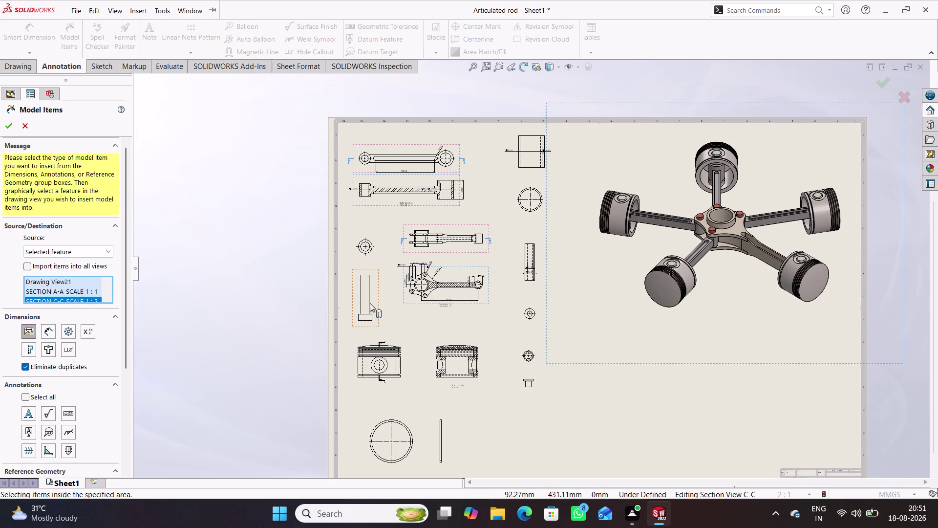
click(365, 320)
double_click(366, 249)
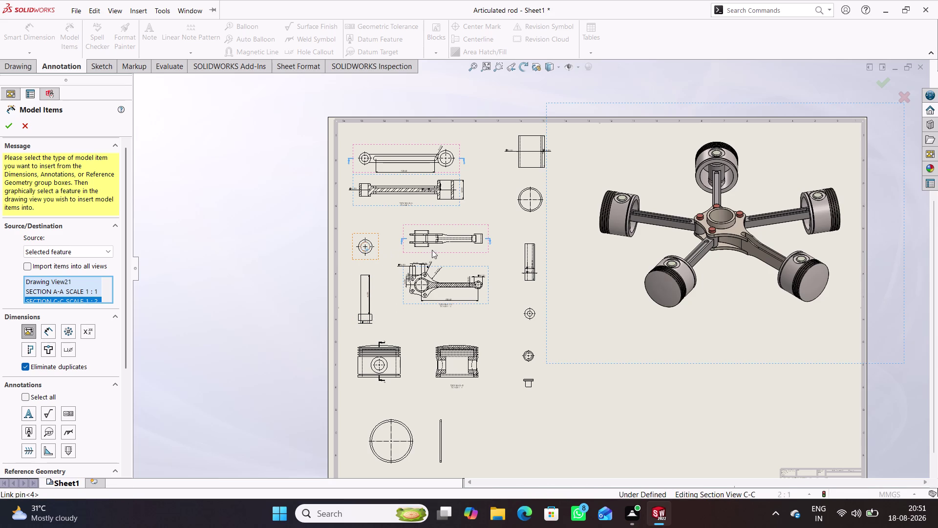
double_click(434, 243)
click(459, 239)
double_click(433, 231)
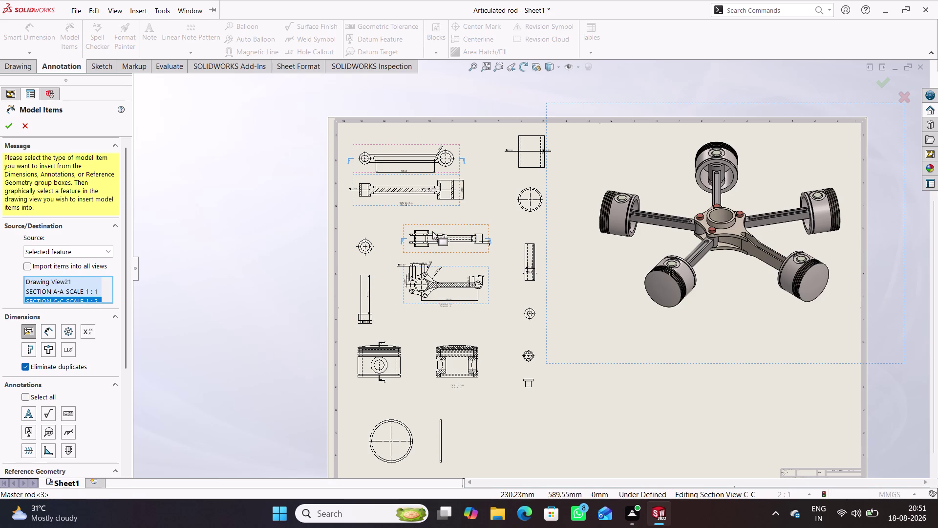
Add the piston section, piston front, piston ring, pin plug and piston pin views.
double_click(454, 352)
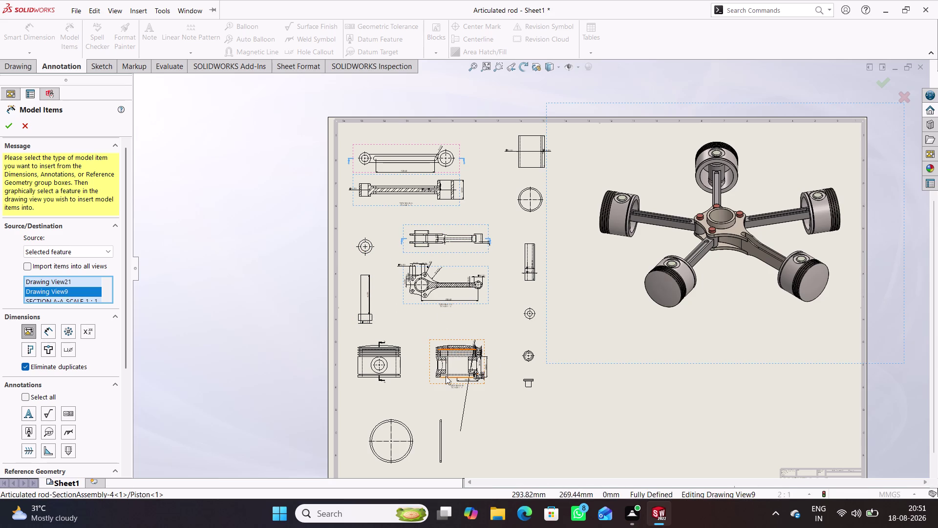
double_click(438, 369)
double_click(383, 362)
double_click(396, 346)
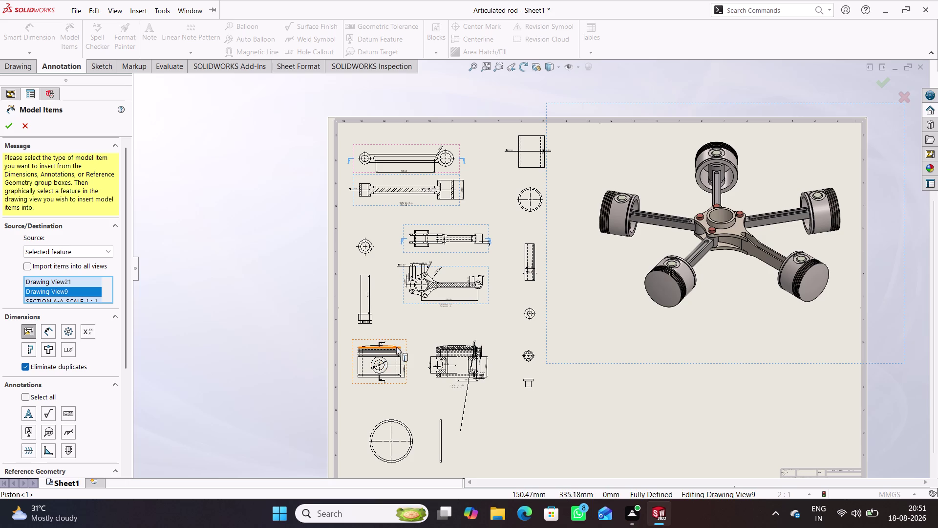
double_click(363, 353)
click(364, 376)
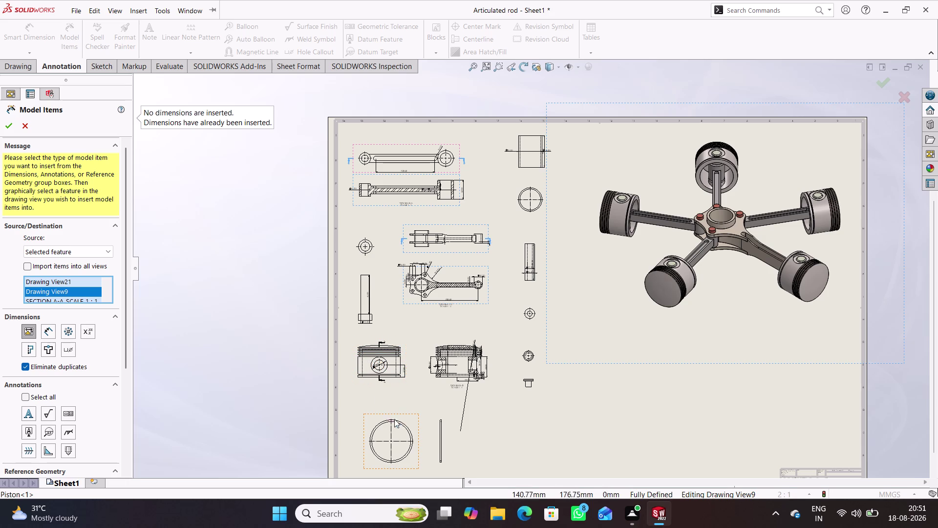
double_click(402, 423)
double_click(440, 433)
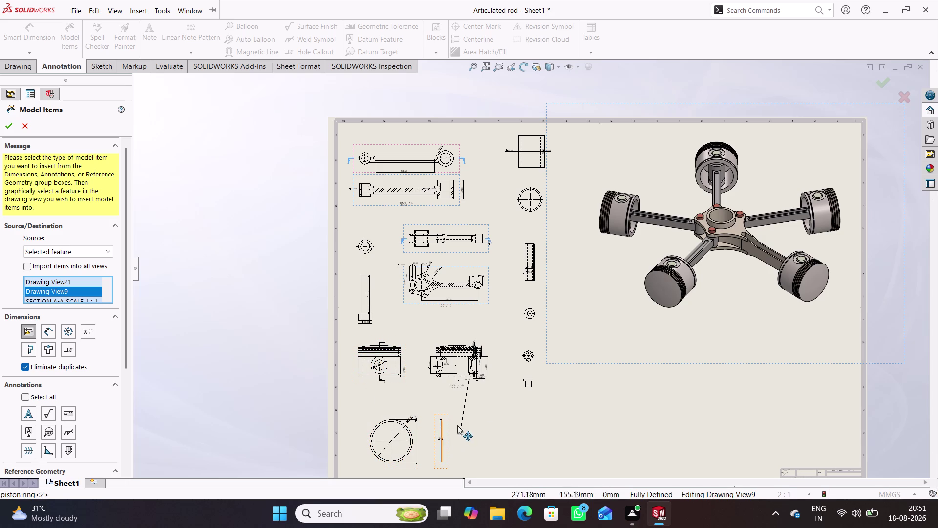
double_click(530, 382)
double_click(525, 358)
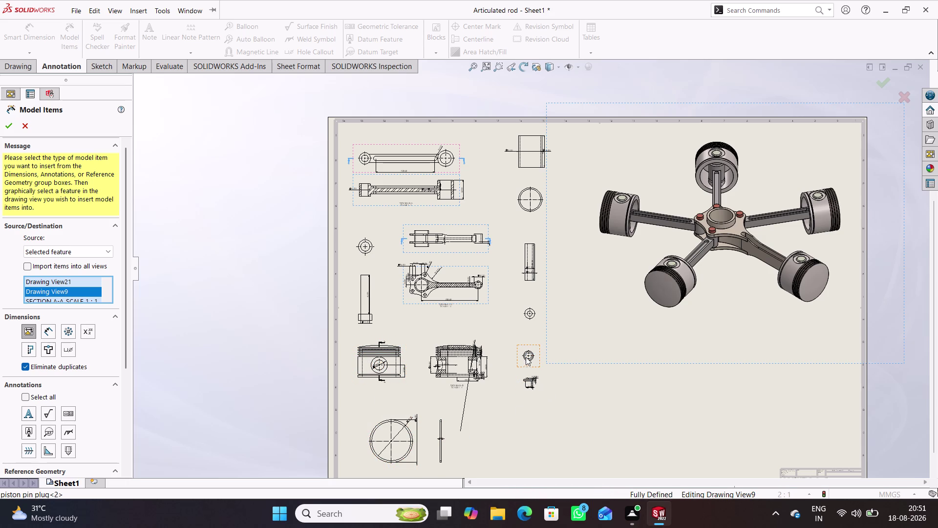
double_click(534, 318)
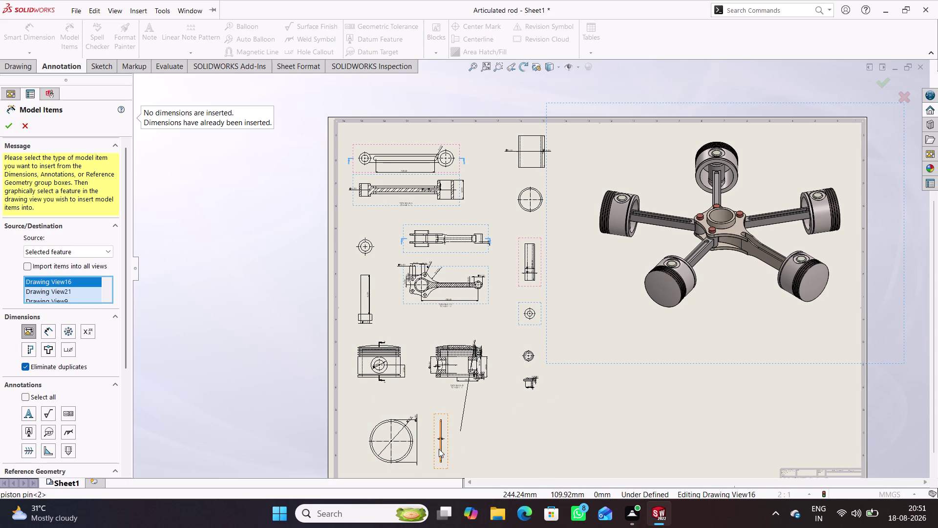
scroll(up, 3)
scroll(down, 3)
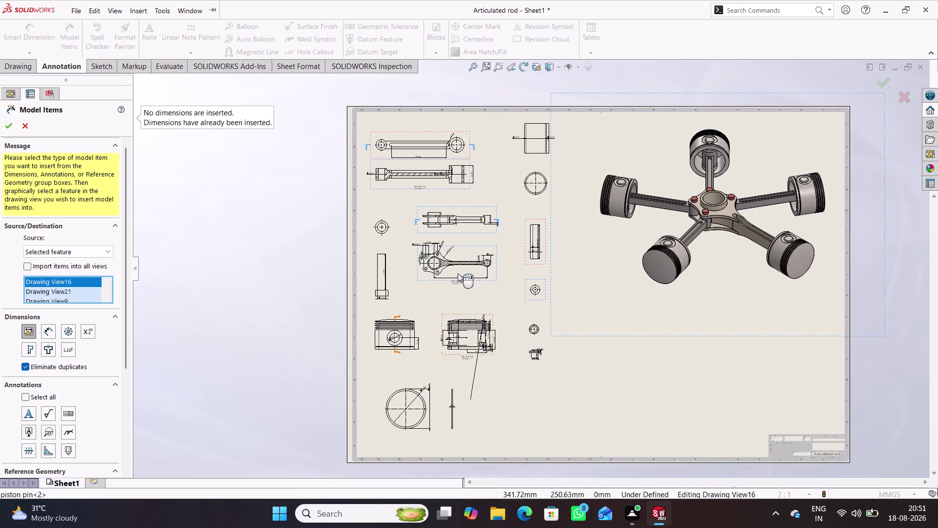
Confirm the model dimension insertion and clear the sheet selection.
click(6, 123)
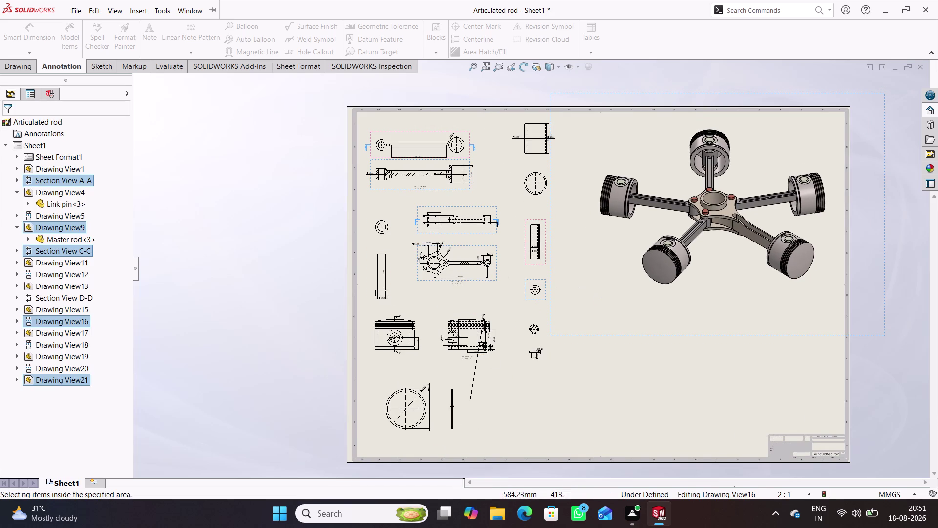
click(166, 181)
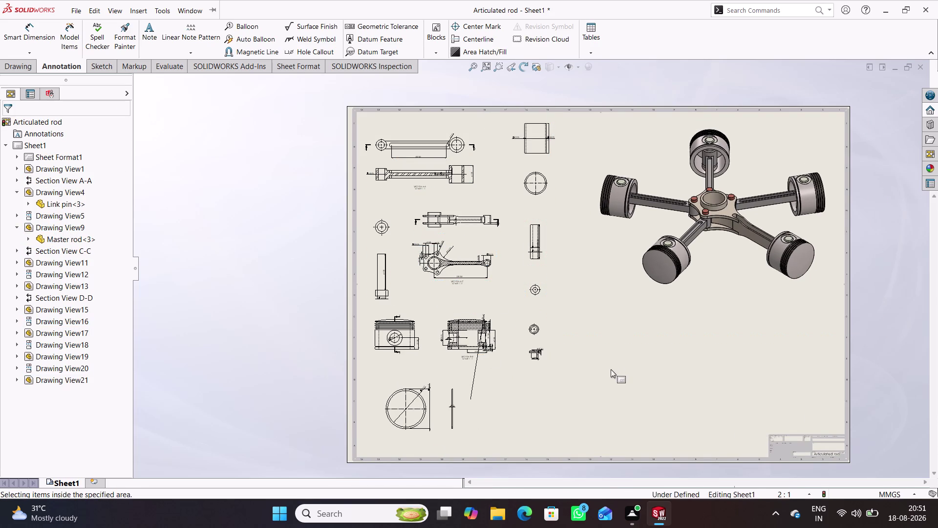
scroll(up, 3)
scroll(down, 3)
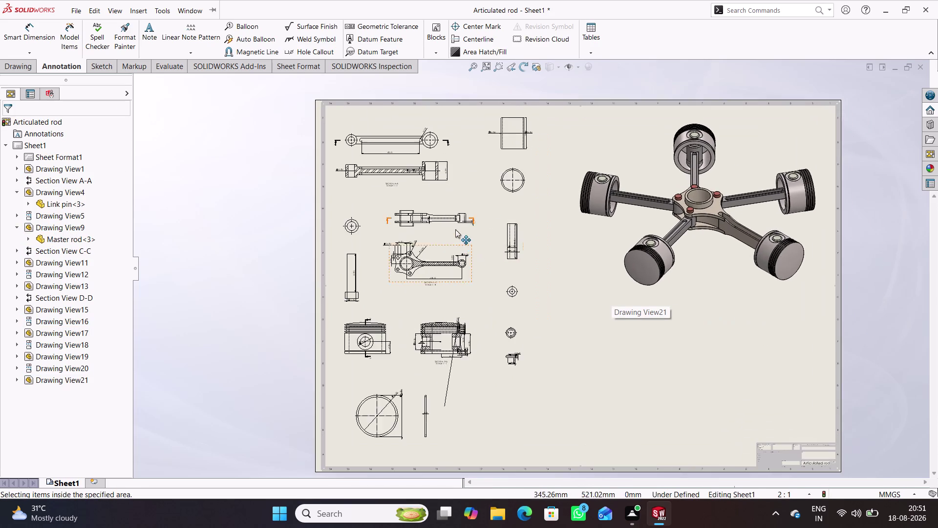
scroll(down, 3)
scroll(down, 3)
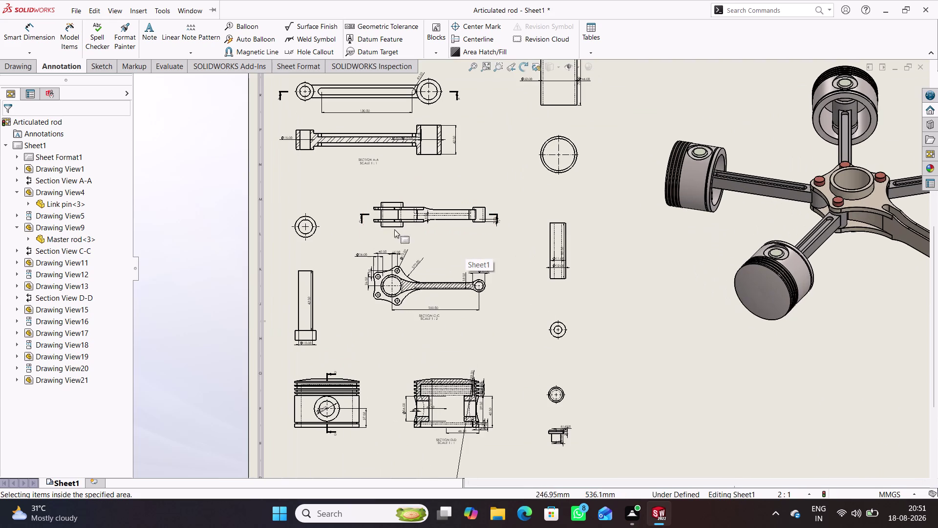
click(43, 33)
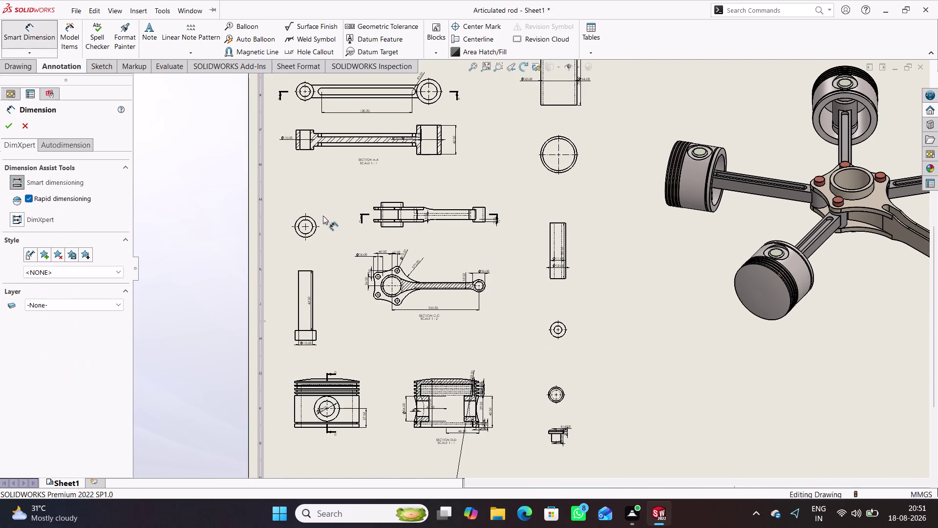
Dimension the link pin's 15 mm outer and 10 mm inner diameters, plus its side-view diameter.
scroll(down, 3)
click(330, 225)
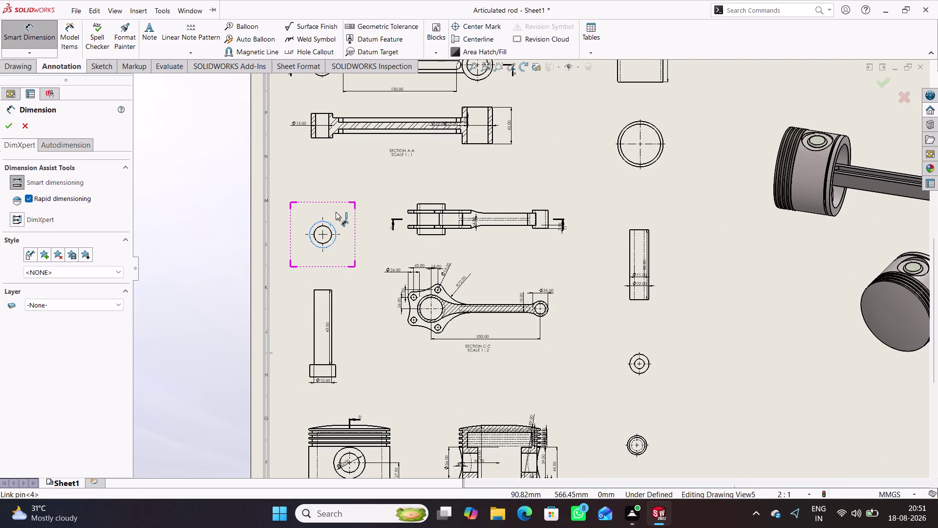
click(336, 207)
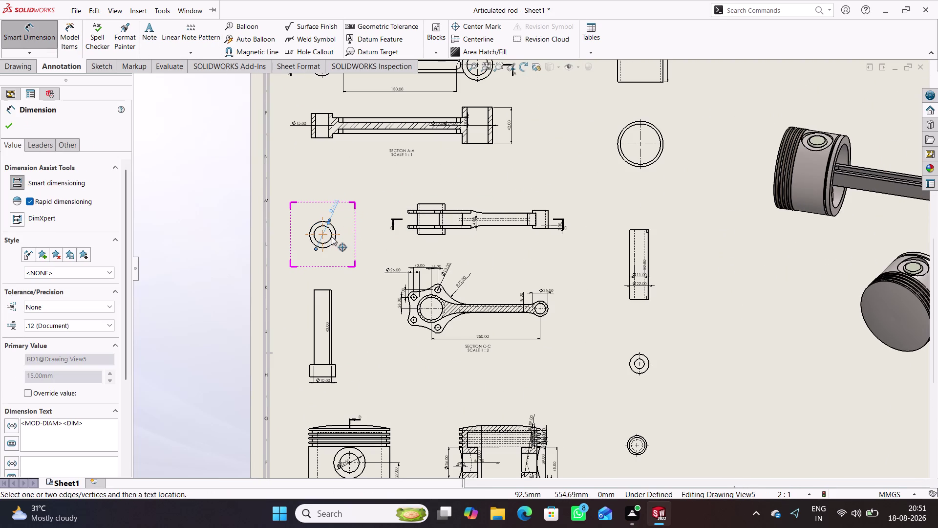
click(332, 237)
click(352, 248)
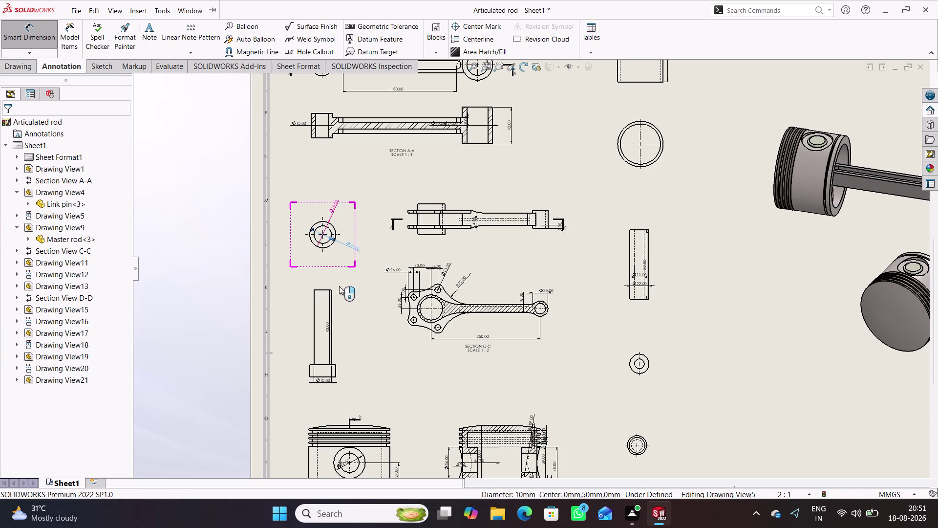
click(322, 289)
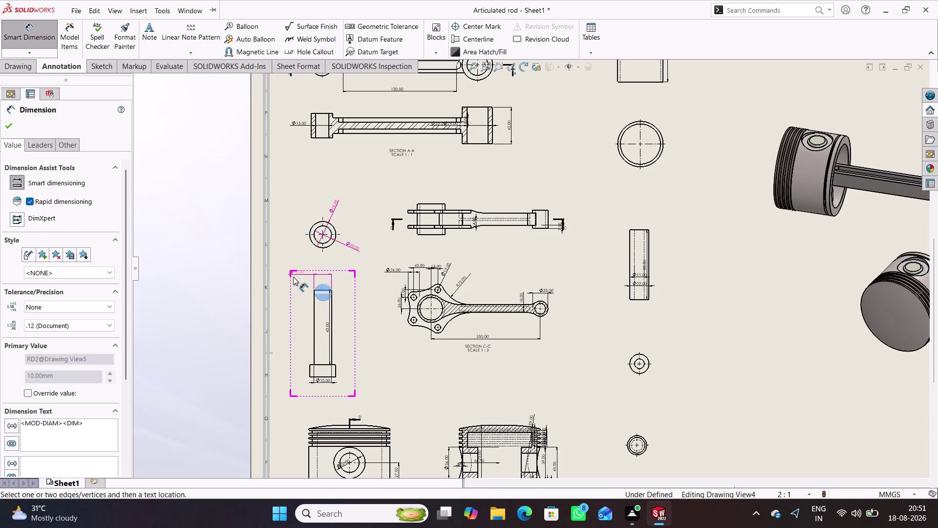
click(297, 282)
click(390, 340)
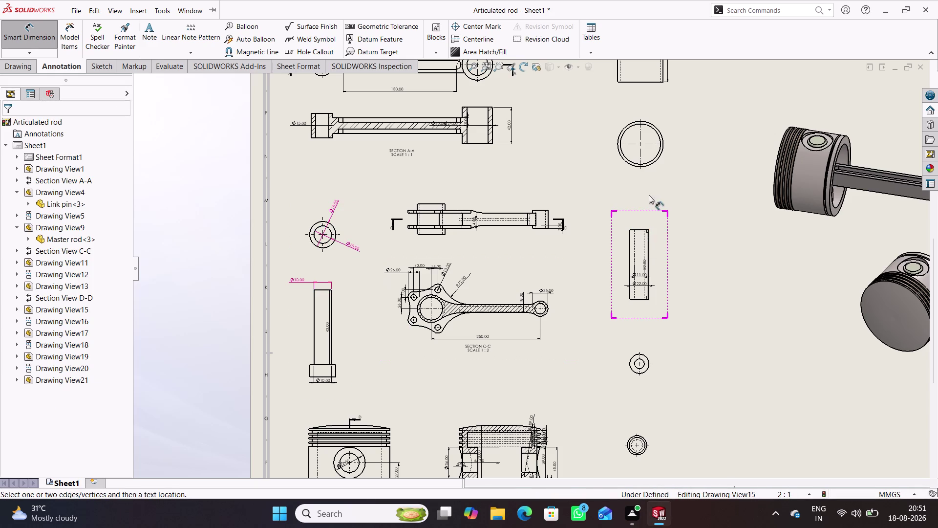
Dimension the piston top view's 52 mm outer and 46 mm inner diameters.
click(652, 162)
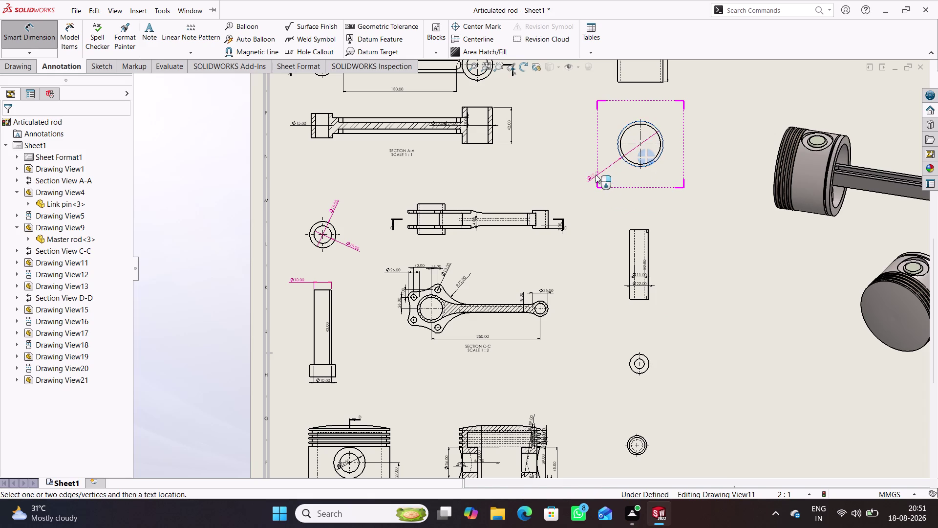
click(596, 175)
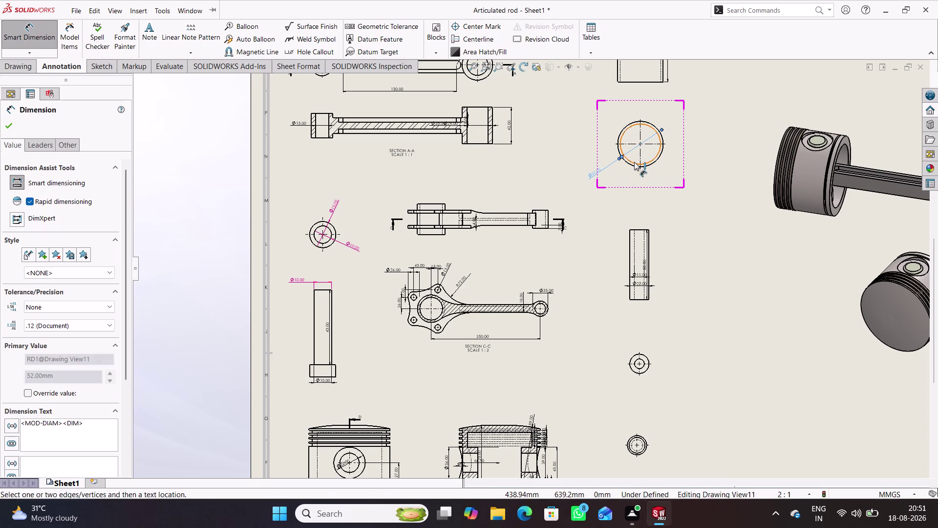
click(634, 161)
click(619, 180)
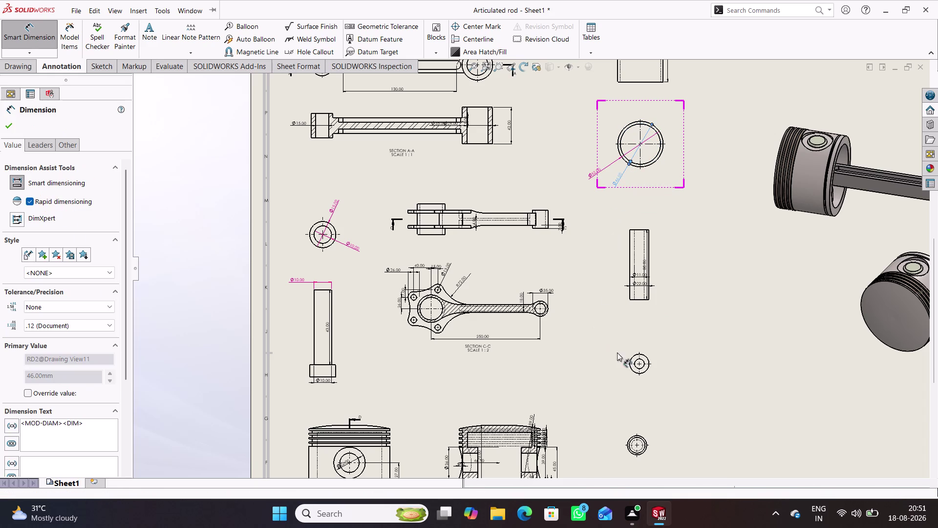
click(647, 356)
Dimension the piston pin end view with its Ø22 outer diameter and Ø11 bore.
click(649, 330)
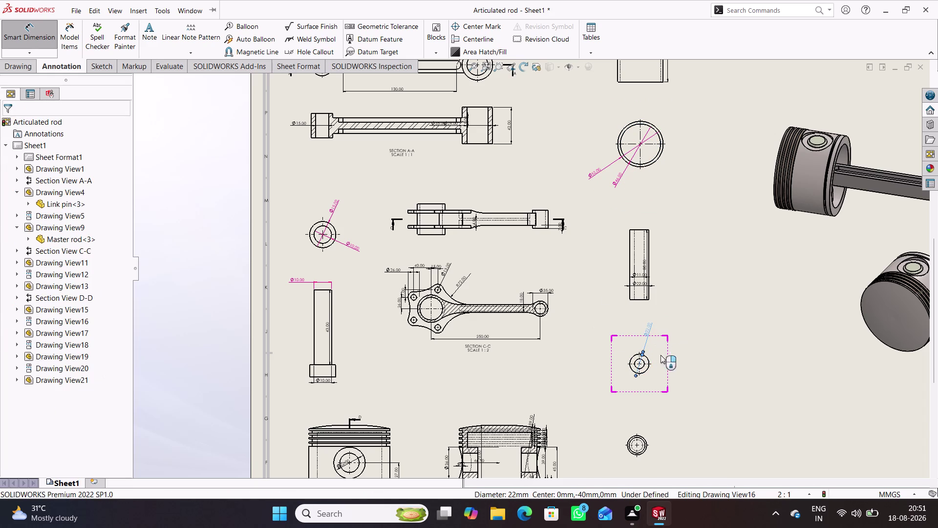
click(643, 360)
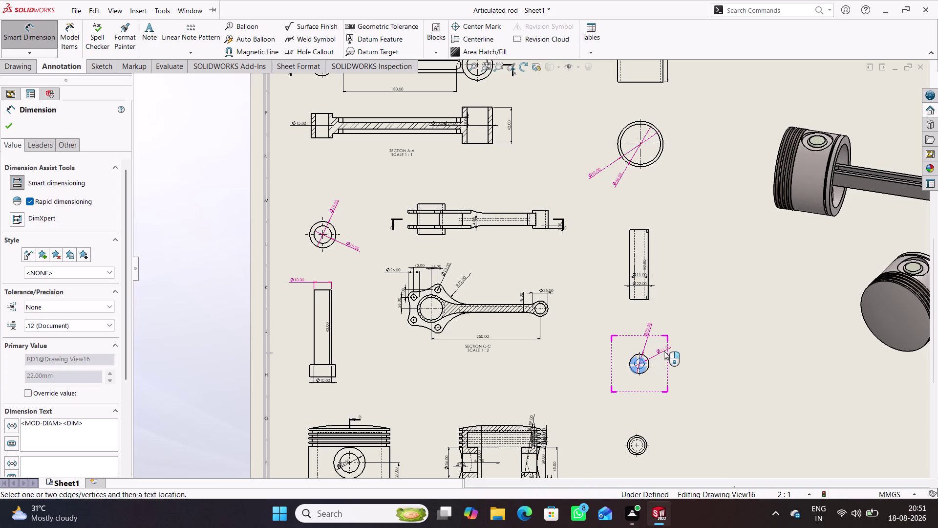
click(664, 351)
scroll(up, 3)
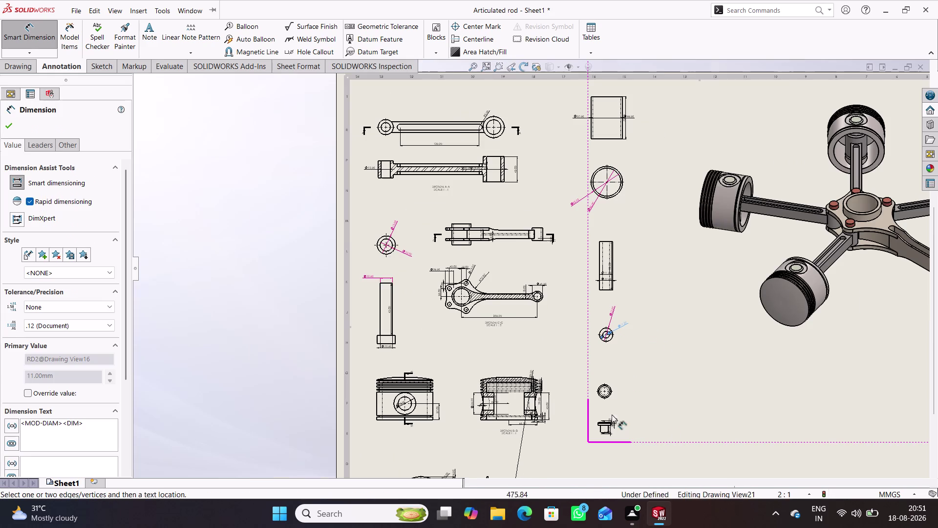
scroll(down, 3)
scroll(down, 3)
Dimension the small ring view with Ø22 outer and Ø18 inner diameters.
click(596, 367)
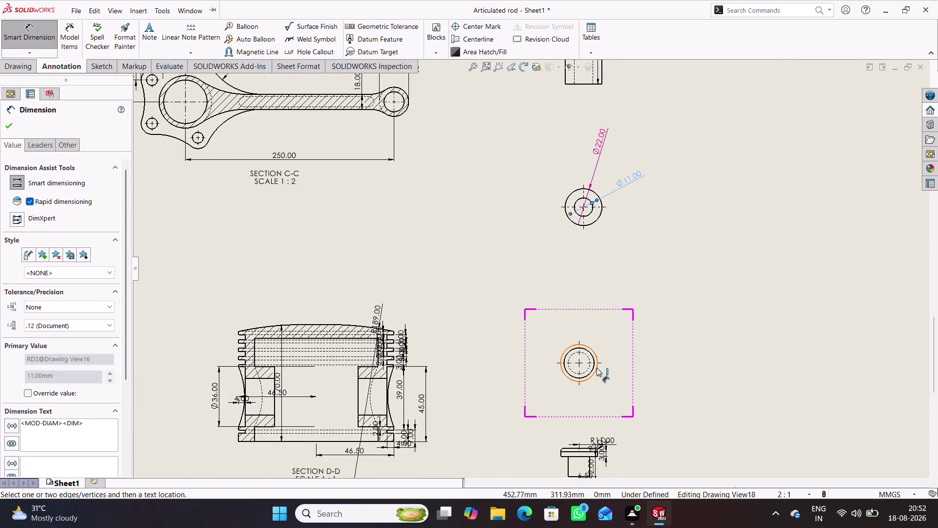
click(611, 320)
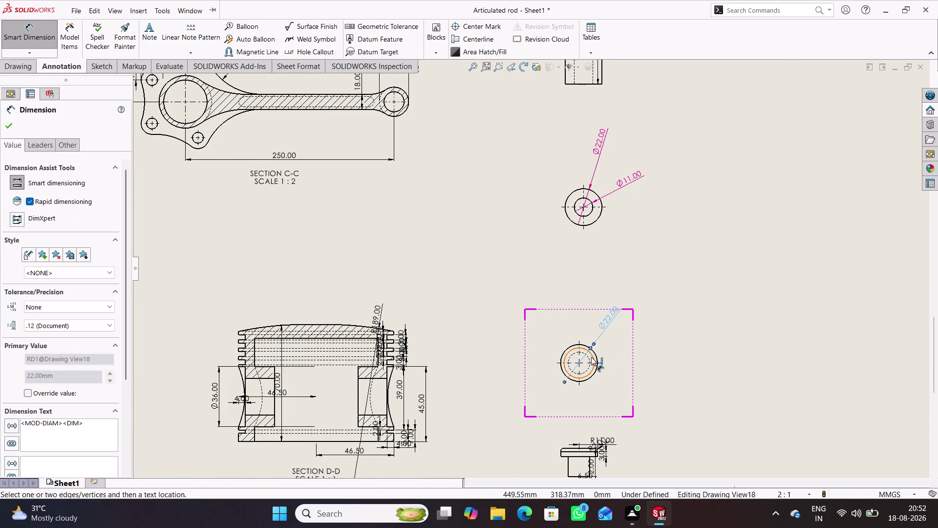
click(591, 356)
click(622, 340)
Review the dimensioned views on the sheet and return to the Annotation toolbar.
scroll(up, 3)
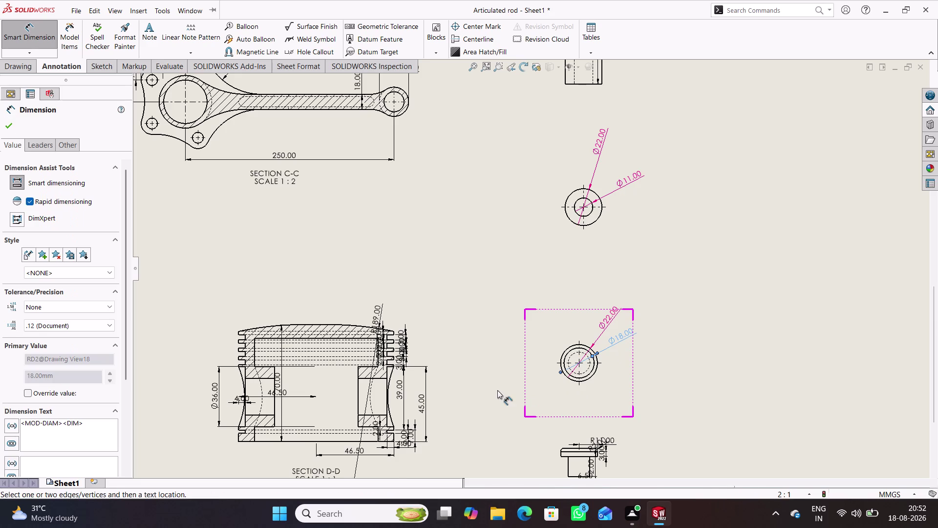
scroll(up, 3)
scroll(up, 3)
scroll(down, 3)
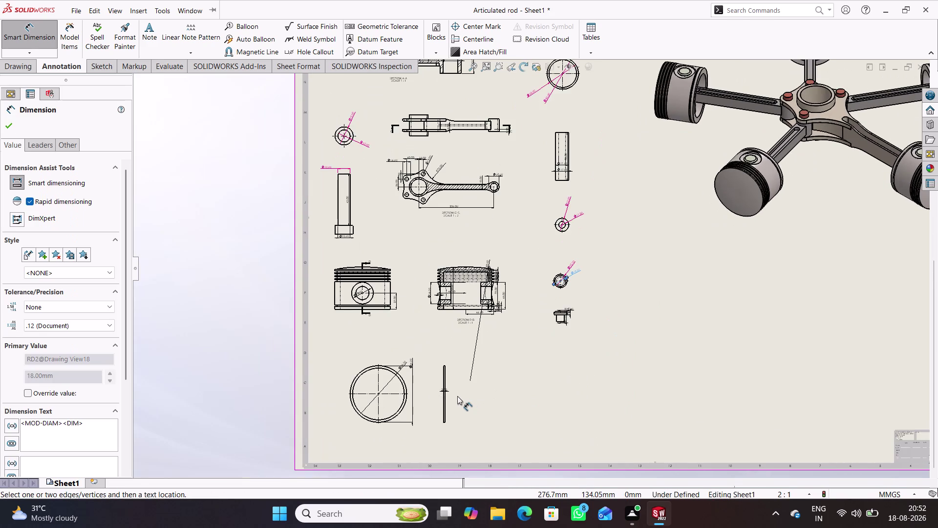
scroll(down, 3)
scroll(up, 3)
scroll(up, 3)
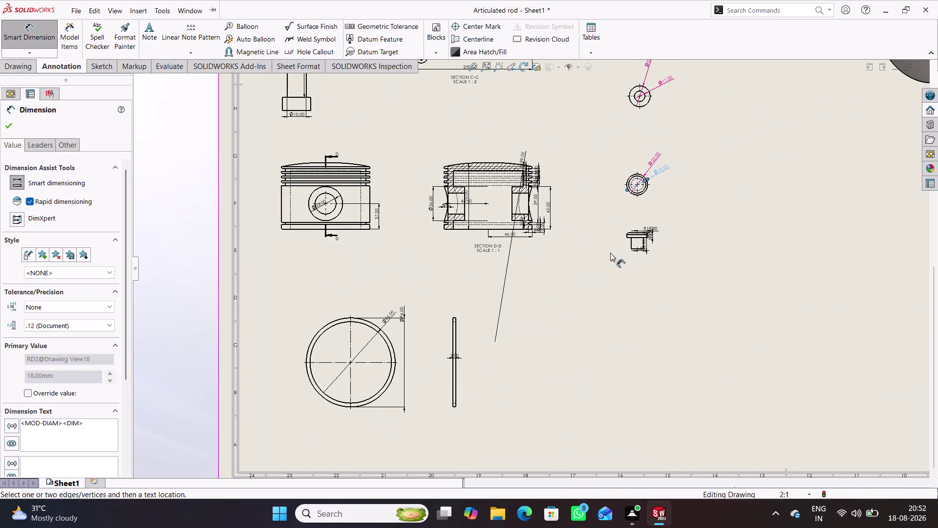
scroll(up, 3)
scroll(up, 3)
scroll(down, 3)
scroll(down, 3)
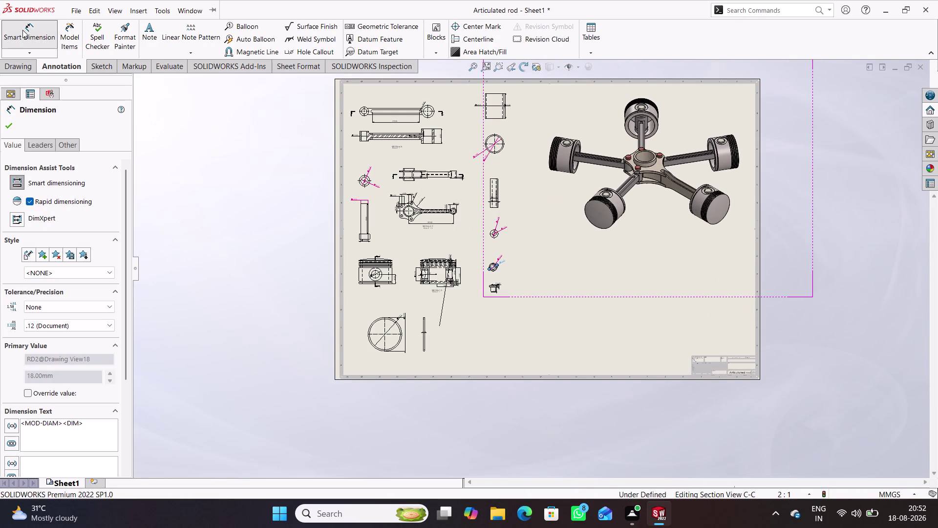
click(26, 33)
scroll(up, 3)
scroll(down, 3)
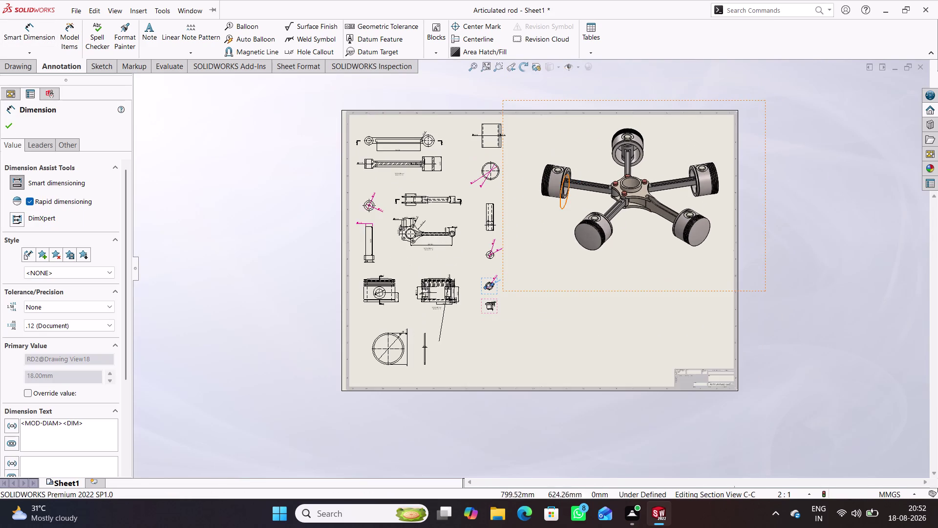
scroll(down, 3)
Insert a bill of materials from the shaded assembly view and place it below that view.
click(592, 48)
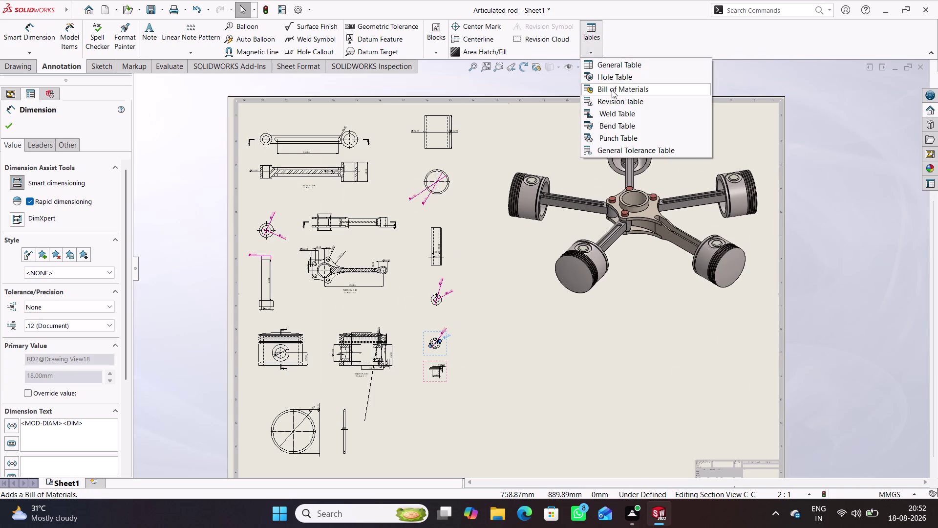
click(612, 91)
click(625, 279)
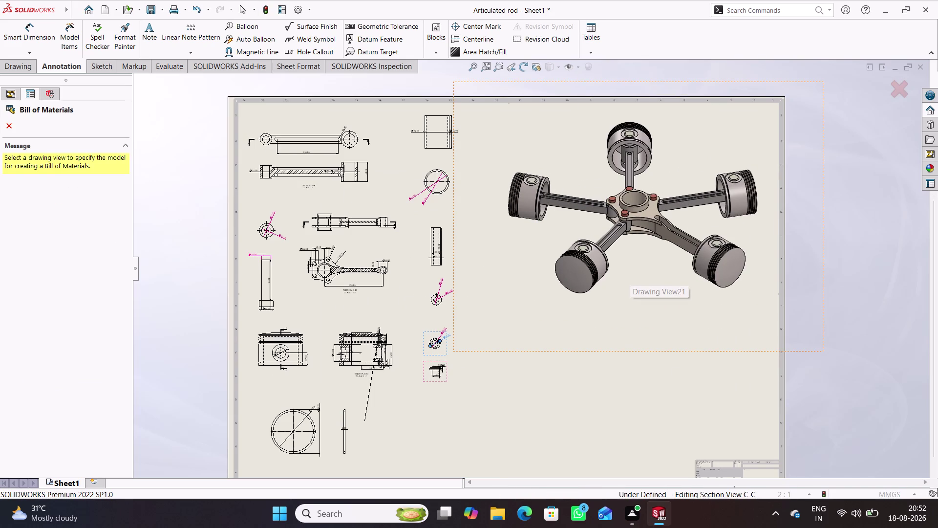
double_click(677, 347)
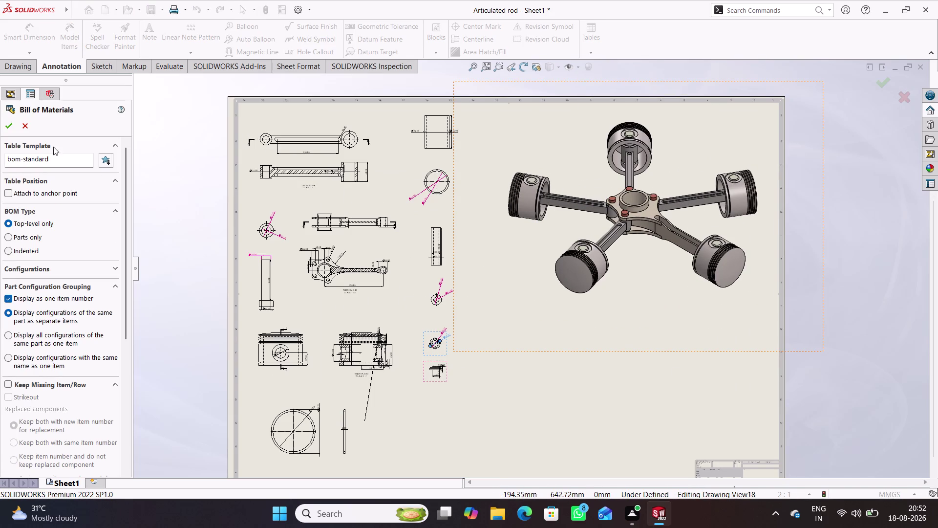
click(13, 123)
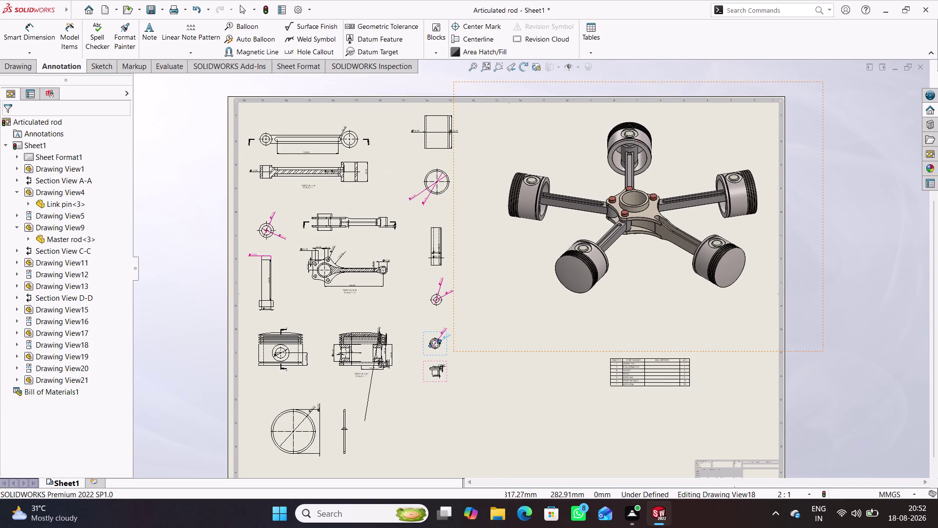
click(592, 361)
Drag the bill of materials corners to enlarge the table considerably.
scroll(down, 3)
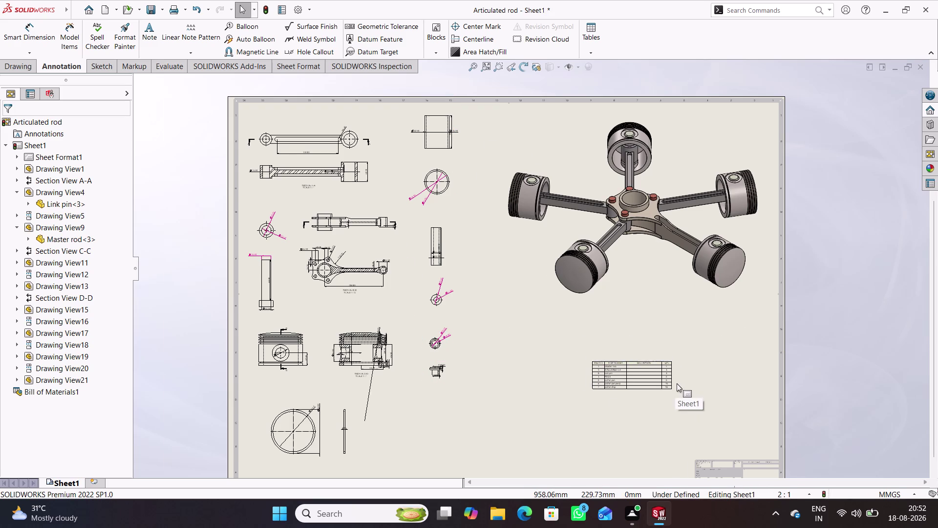
scroll(down, 3)
scroll(down, 3)
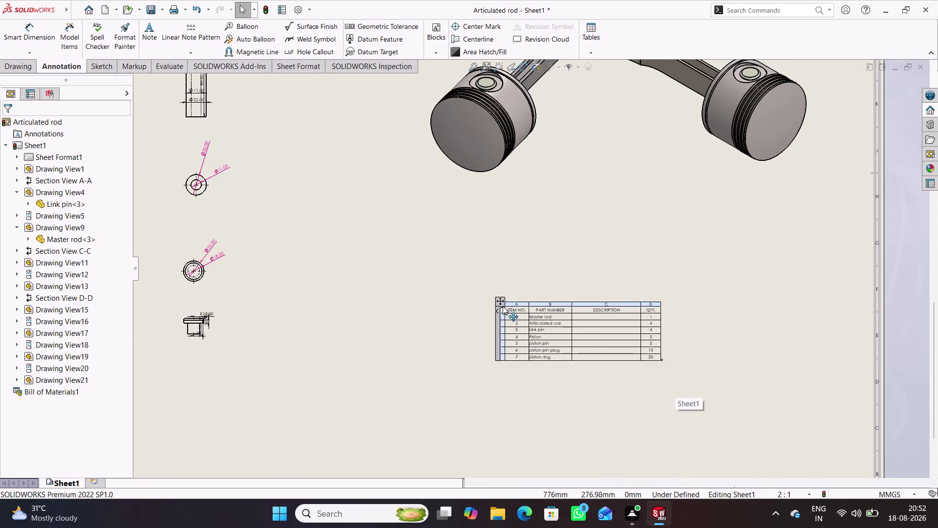
drag(499, 307, 334, 243)
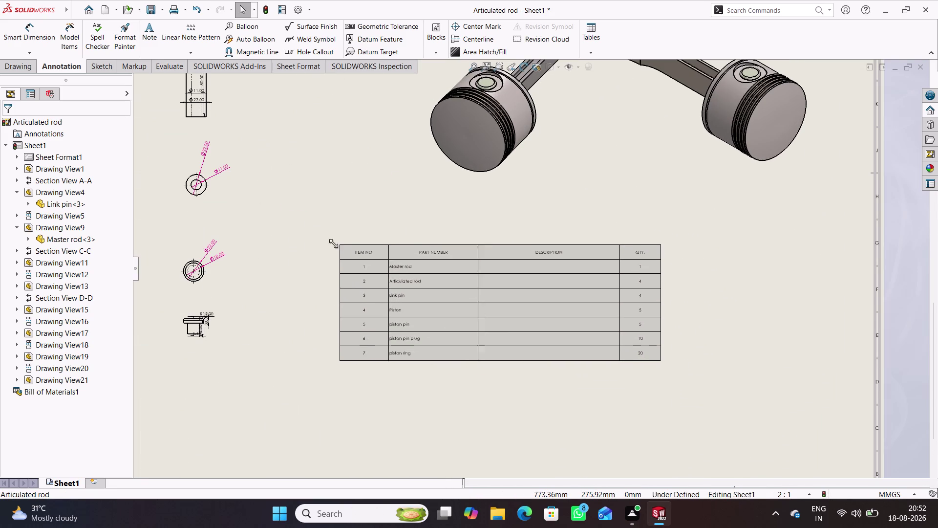
drag(333, 243, 333, 243)
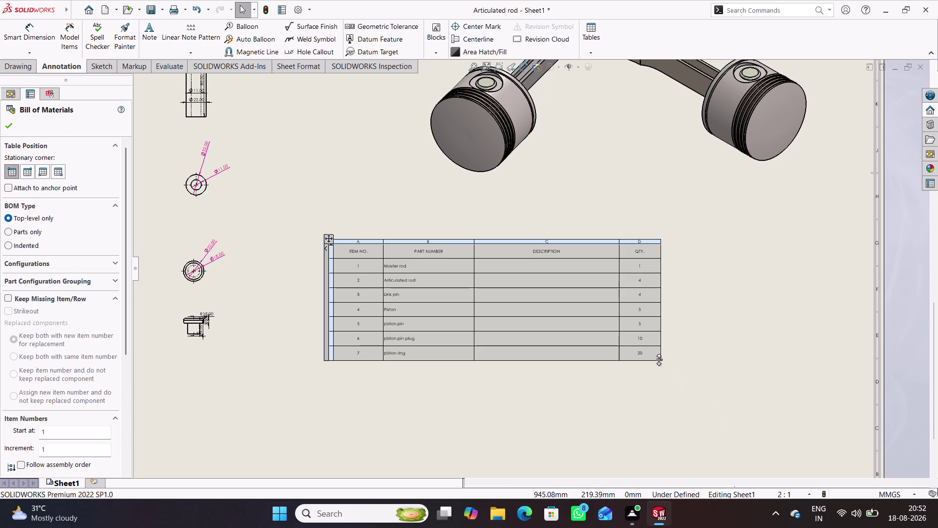
drag(663, 359, 860, 429)
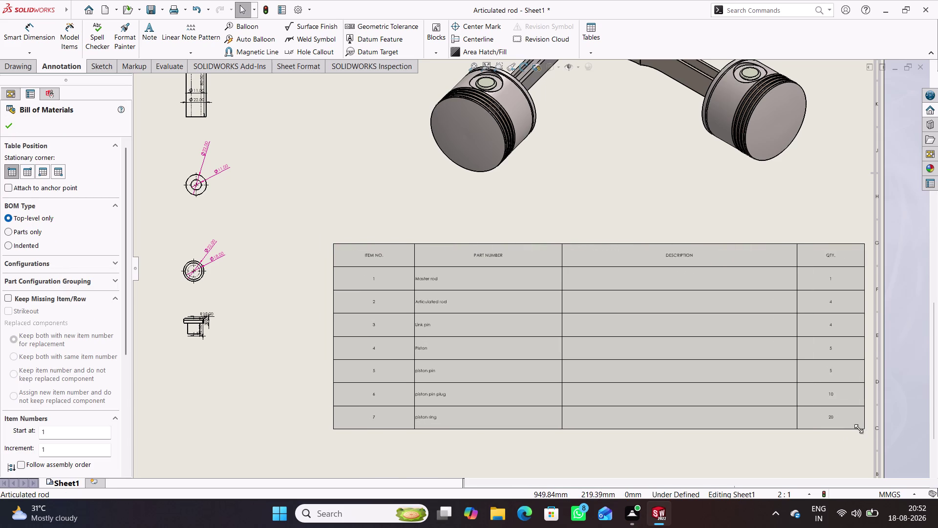
drag(861, 428, 851, 445)
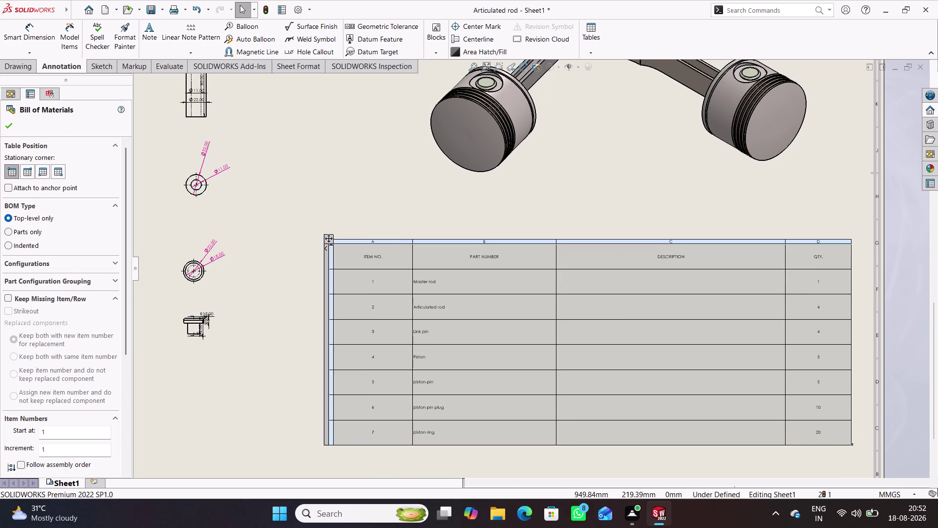
click(654, 205)
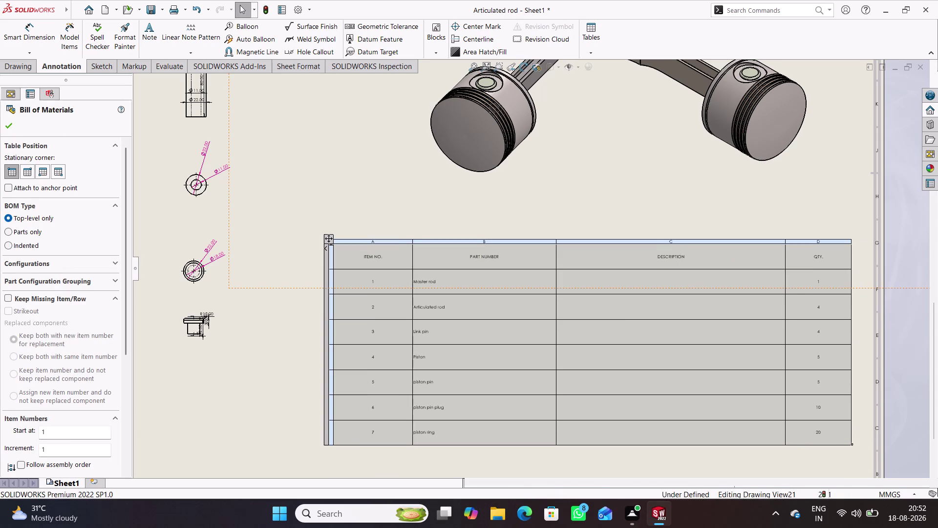
Delete the empty DESCRIPTION column from the bill of materials.
click(665, 242)
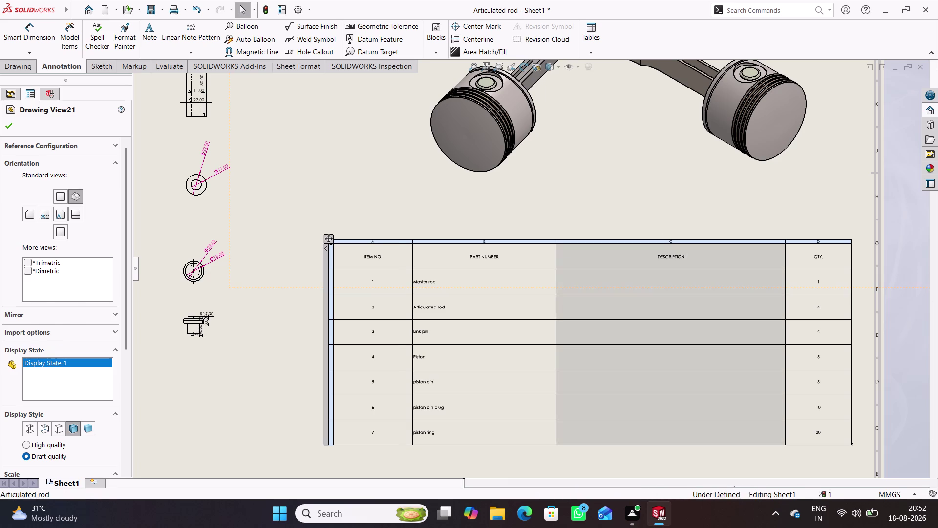
key(Delete)
click(665, 210)
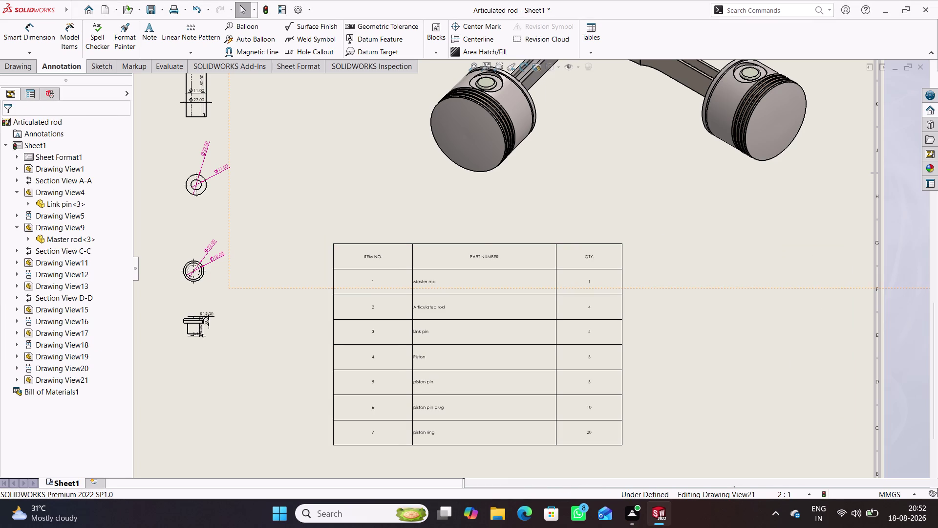
Drag the table's corner handle to widen the remaining three columns.
drag(622, 443, 628, 447)
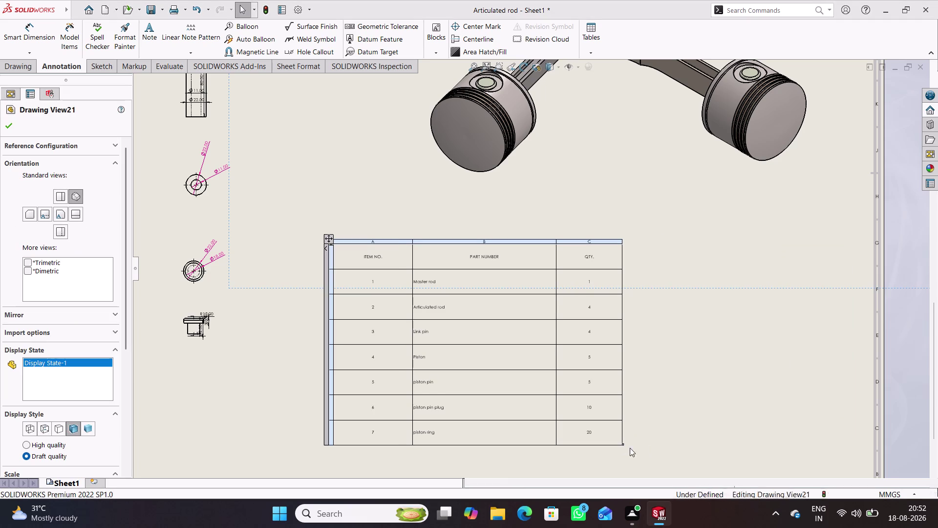
drag(627, 447, 650, 453)
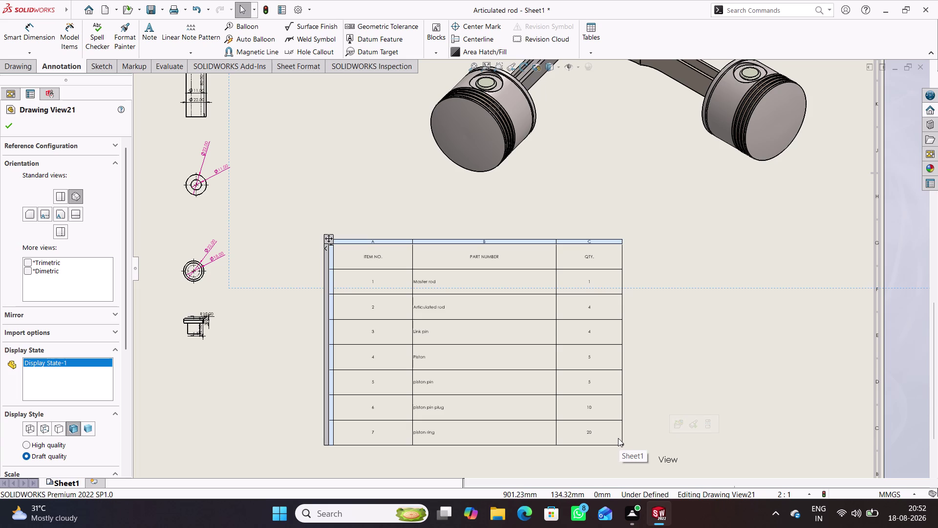
click(688, 367)
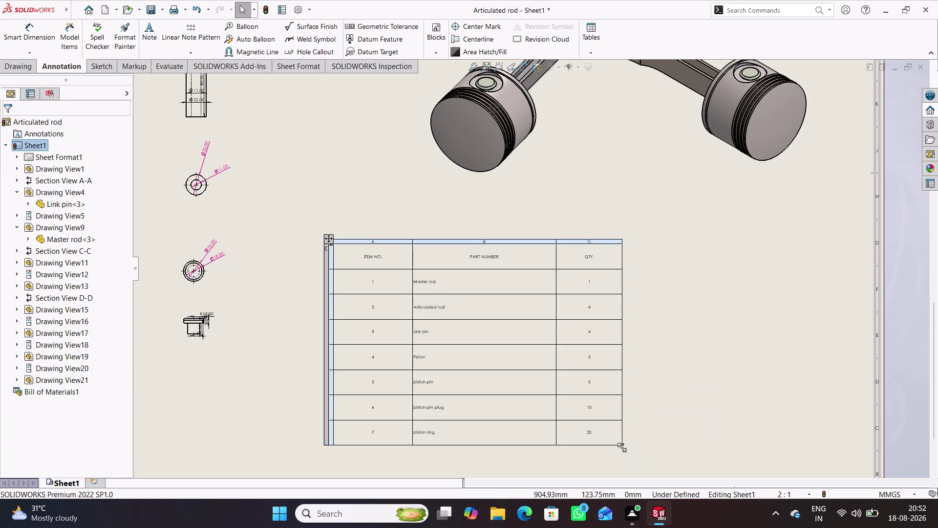
drag(624, 443, 785, 459)
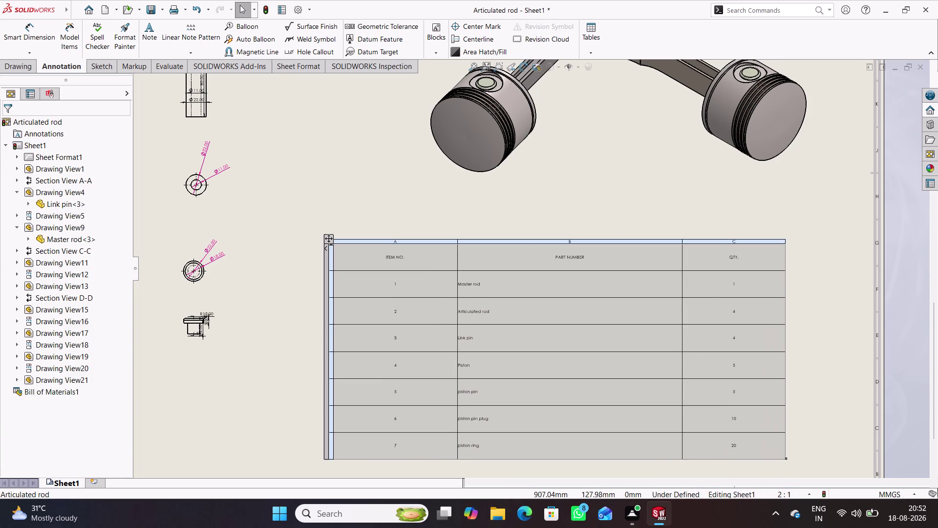
Select the bill of materials table and all of its ITEM NO. cells.
click(565, 206)
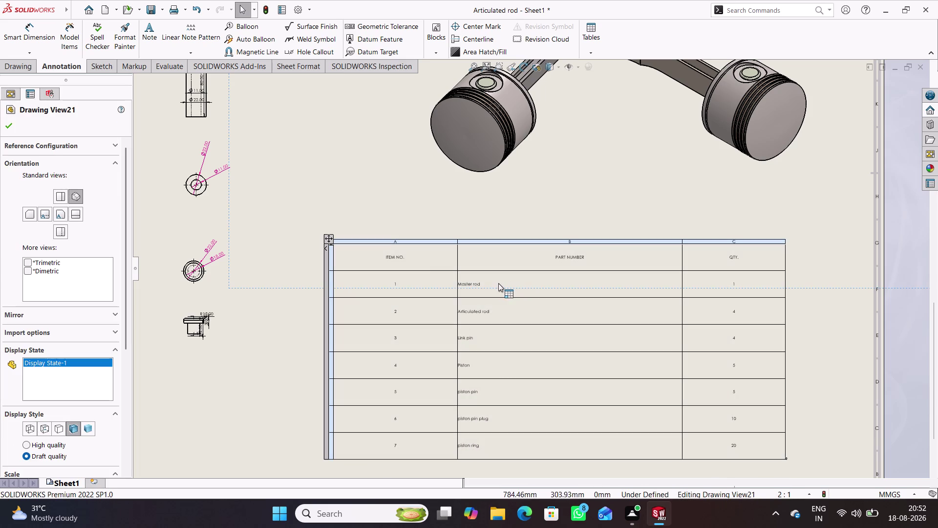
click(411, 258)
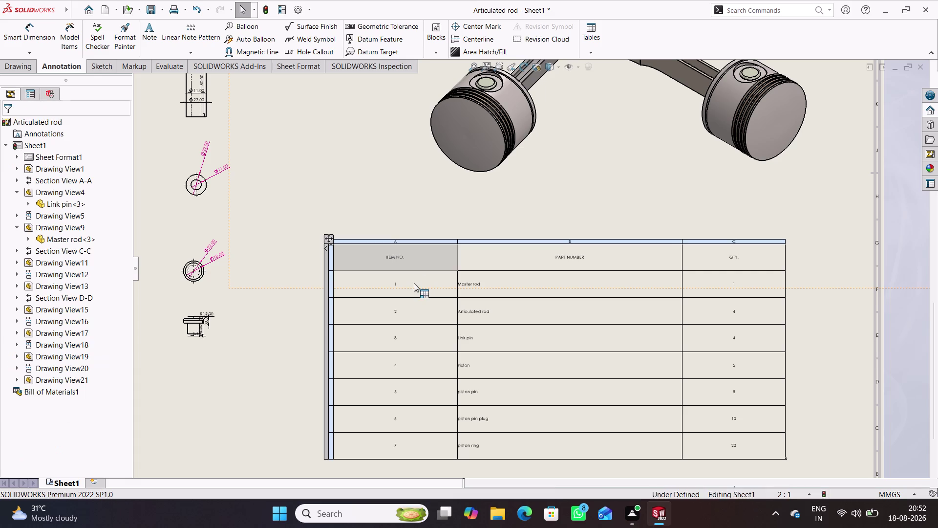
click(411, 293)
click(416, 314)
click(420, 341)
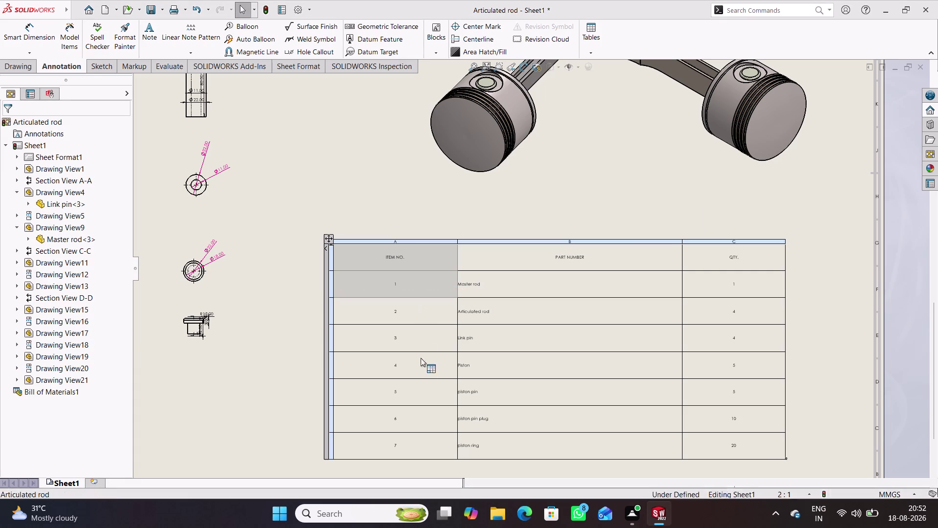
click(419, 367)
click(417, 392)
click(416, 419)
click(421, 440)
click(515, 455)
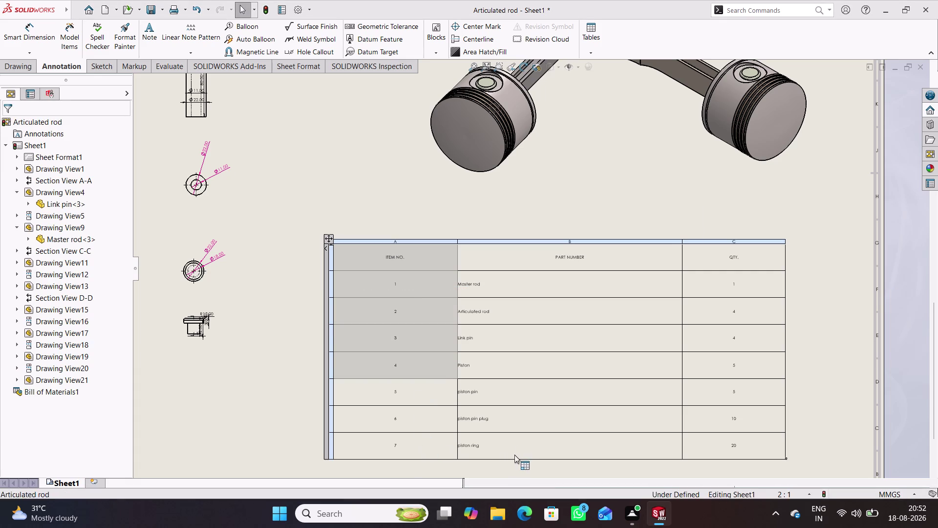
click(526, 423)
click(532, 390)
click(541, 359)
click(555, 332)
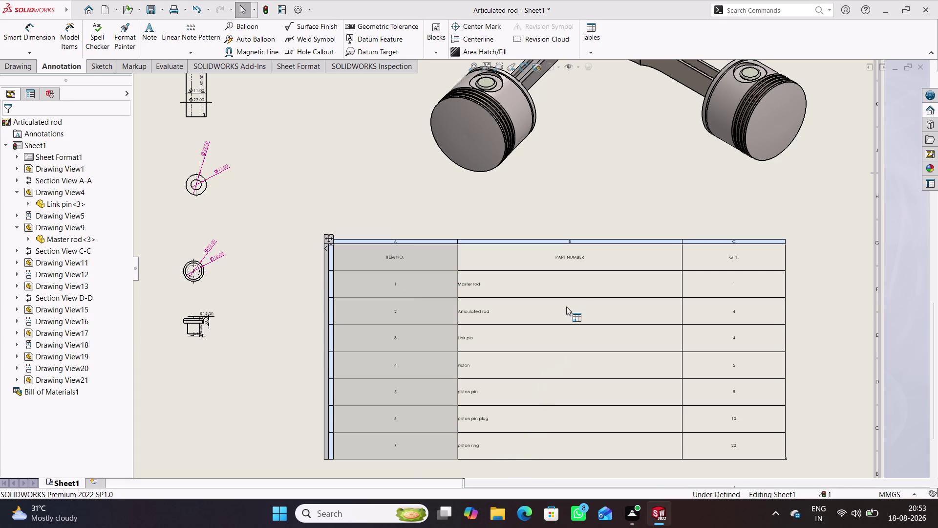
Add the PART NUMBER and remaining cells to the selection.
click(566, 306)
click(575, 291)
click(594, 261)
click(747, 258)
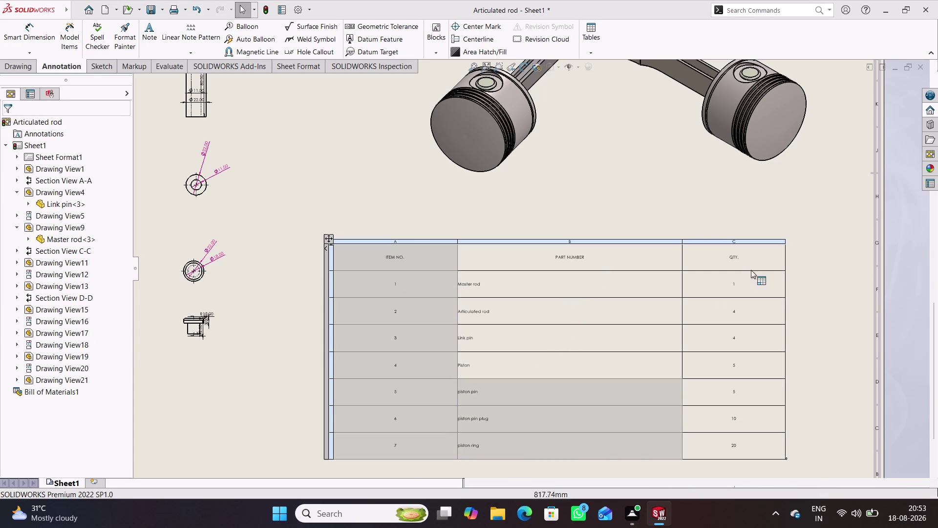
click(743, 284)
click(744, 317)
click(742, 337)
click(719, 377)
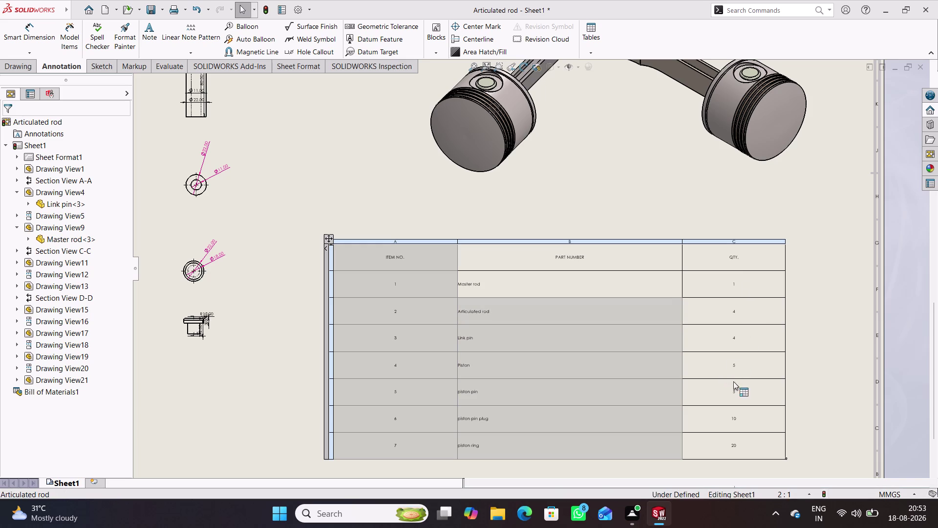
click(732, 389)
click(732, 418)
click(733, 438)
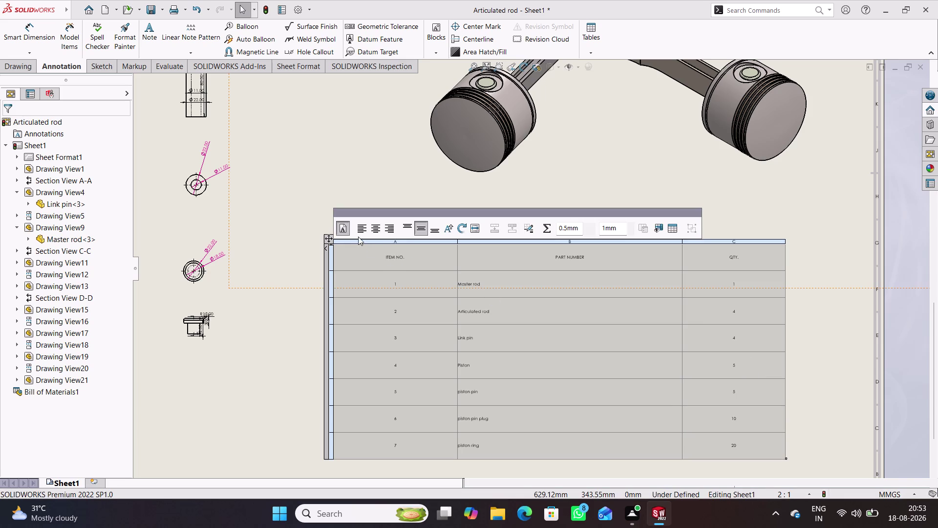
Centre the table text and set the bill of materials body text to size 48.
click(375, 229)
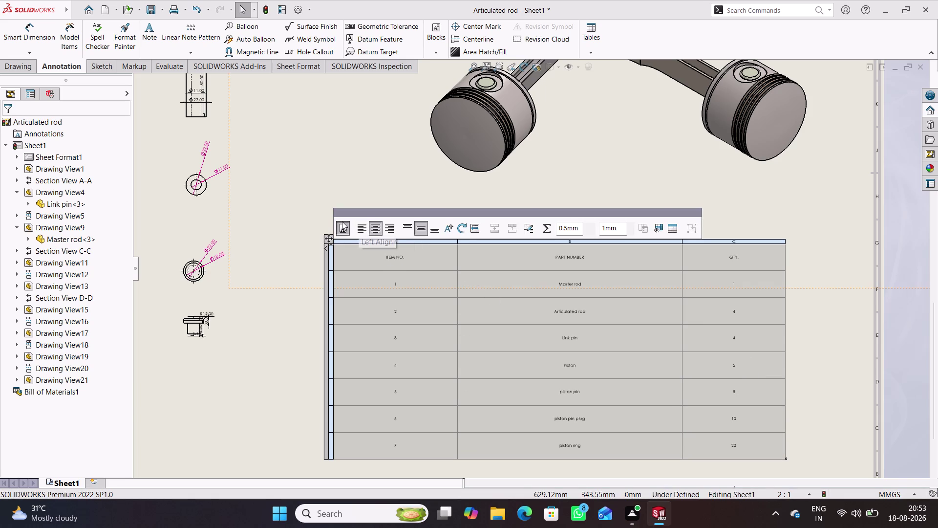
click(342, 225)
click(453, 226)
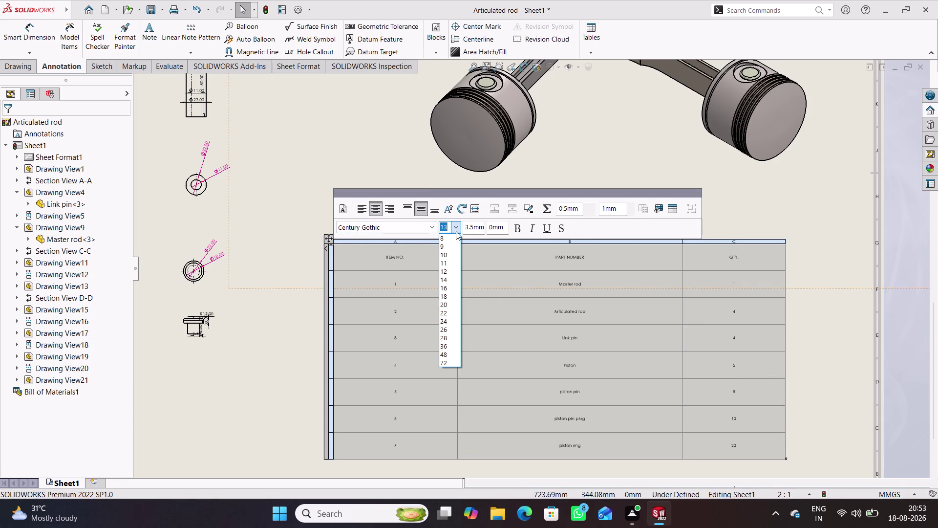
click(447, 342)
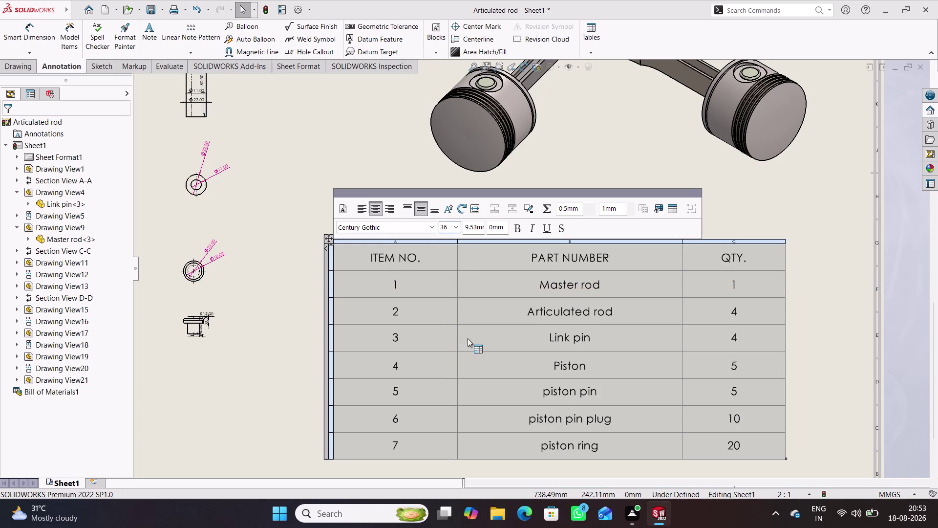
click(457, 225)
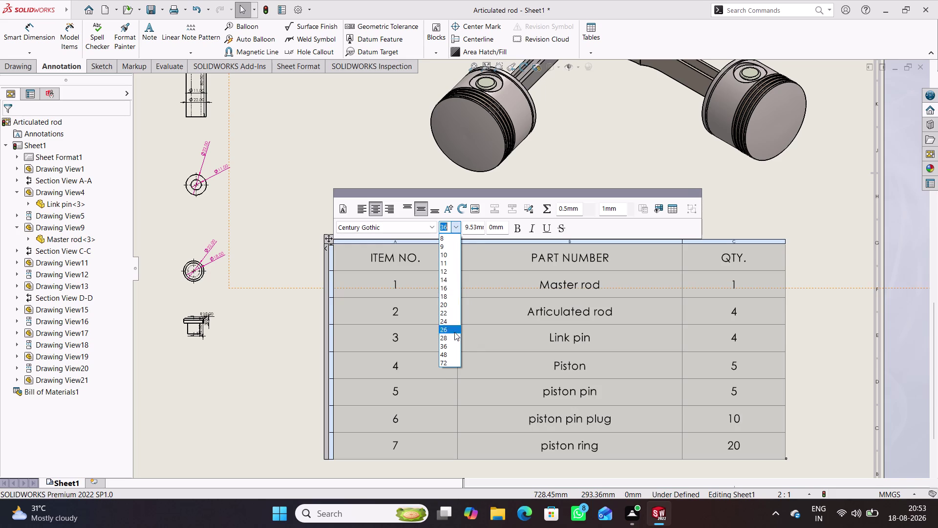
click(450, 353)
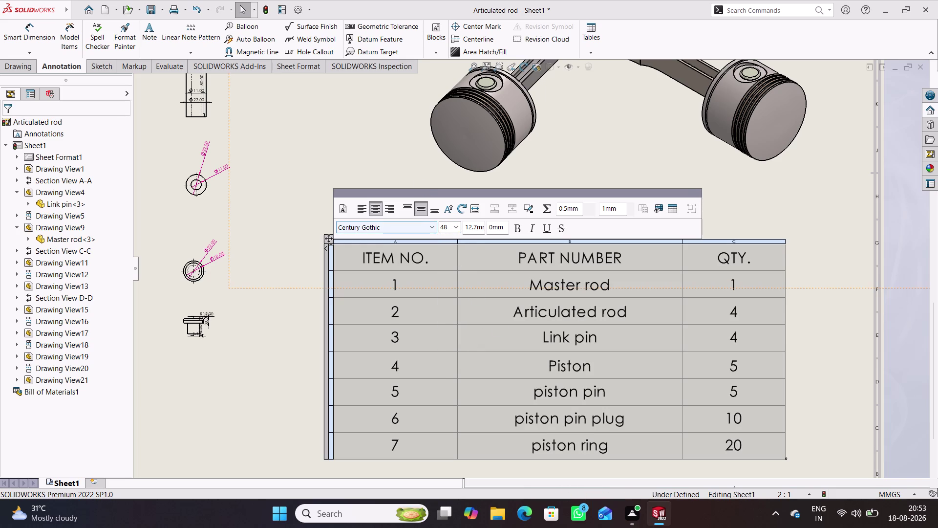
click(416, 169)
Make the bill of materials header row font size 72.
click(425, 260)
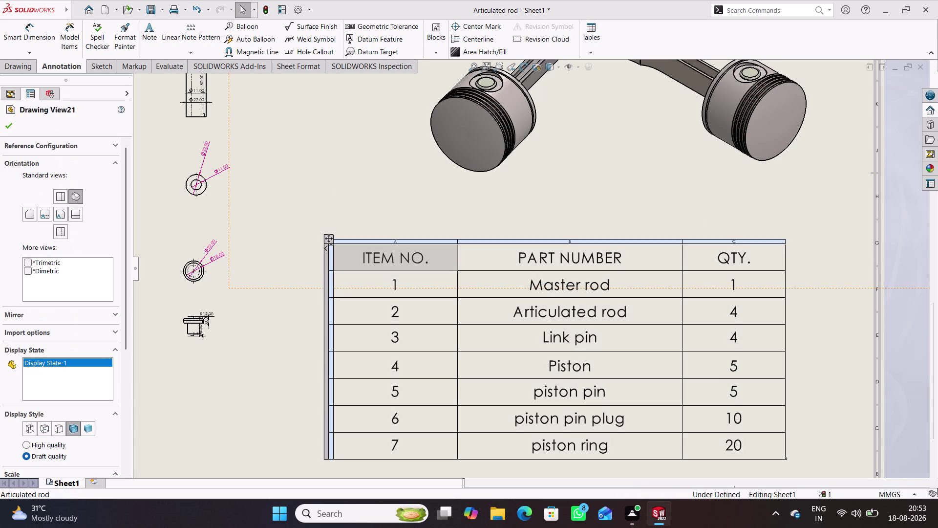
click(532, 265)
click(701, 262)
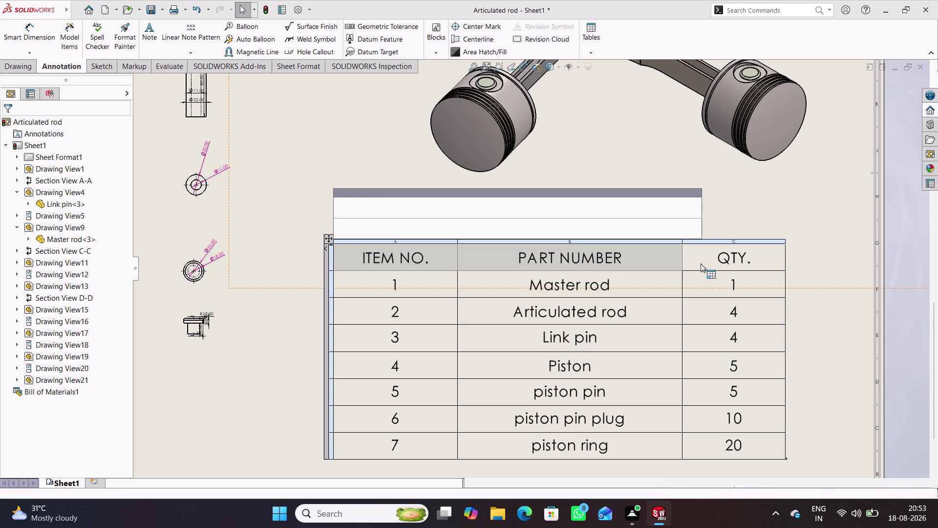
click(456, 225)
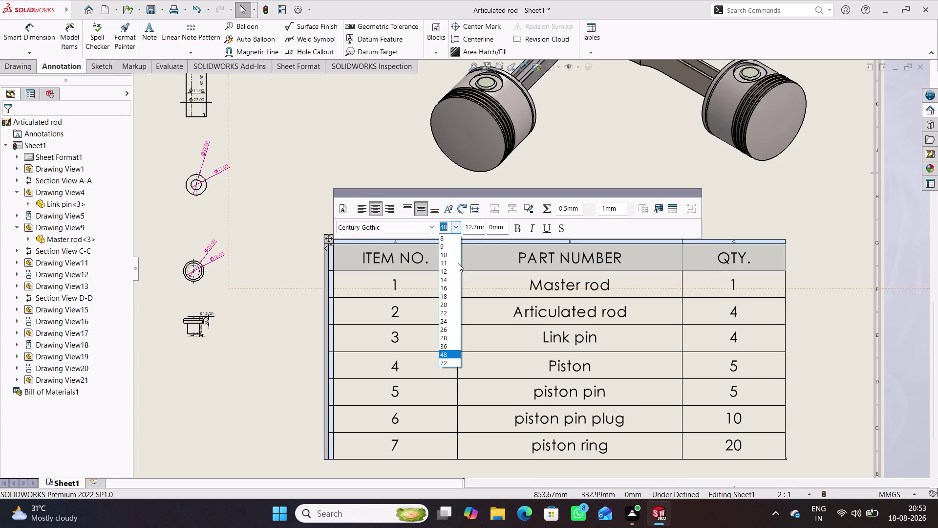
click(448, 362)
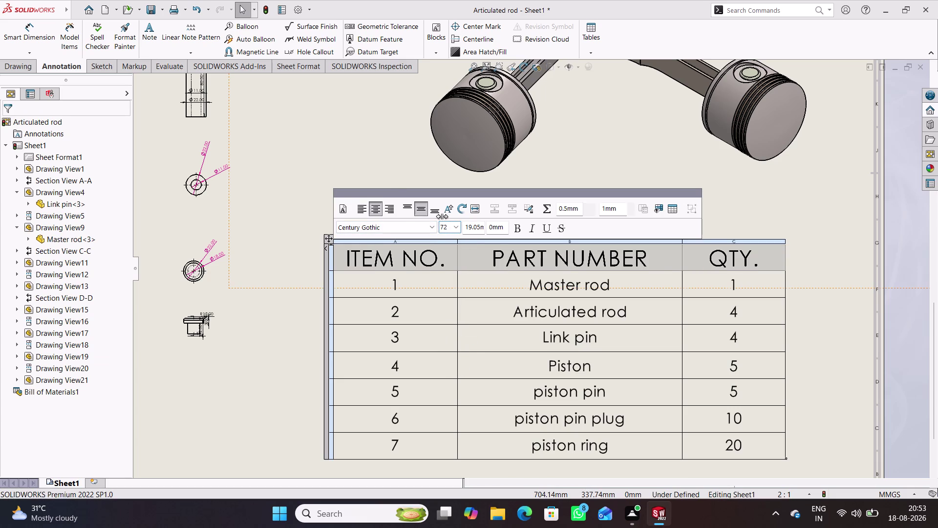
click(386, 172)
scroll(up, 3)
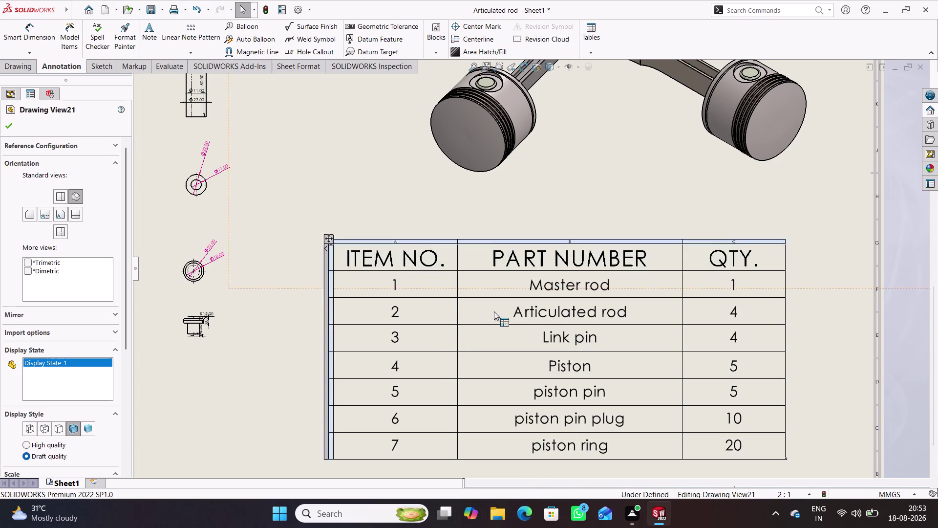
Zoom and pan over the full finished sheet, close the Drawing View panel, and bring up Save As.
scroll(up, 3)
scroll(up, 3)
scroll(up, 3)
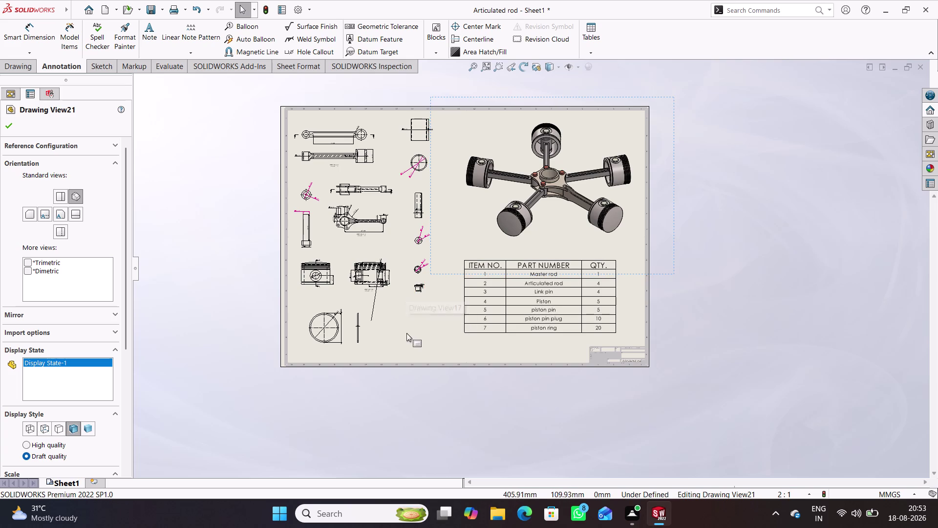
scroll(down, 3)
middle_drag(451, 326, 463, 402)
scroll(down, 3)
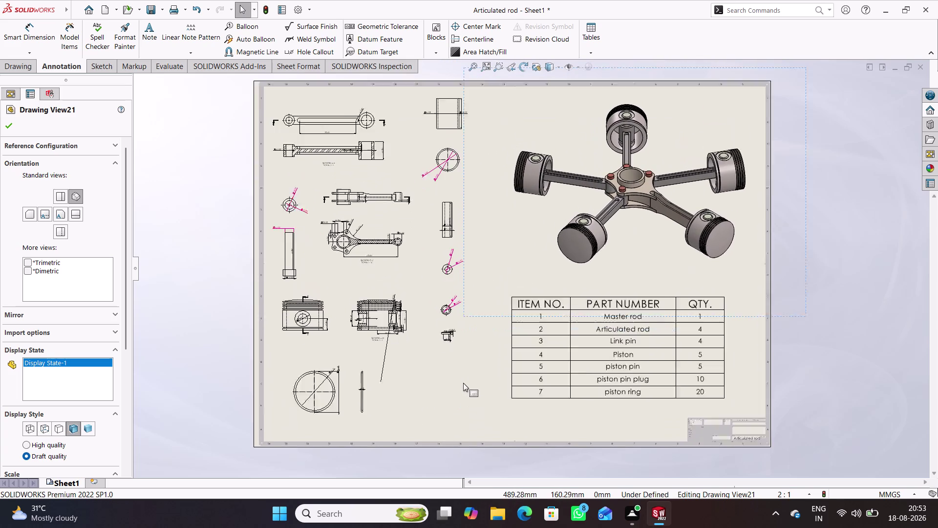
middle_drag(480, 399, 496, 421)
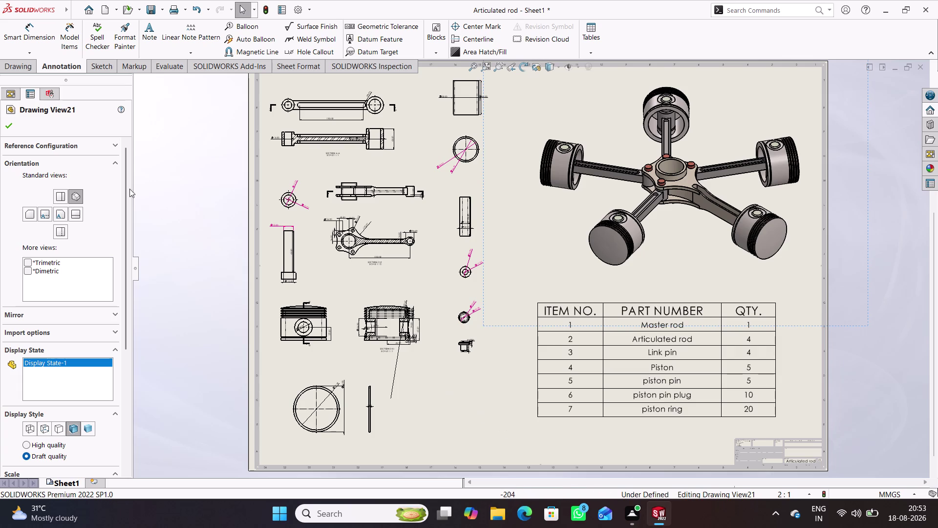
click(8, 124)
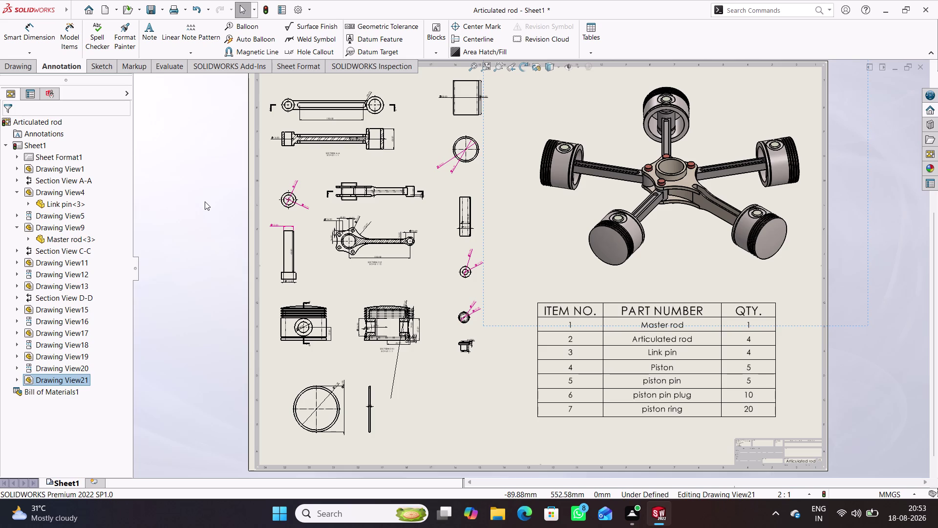
key(ctrl+s)
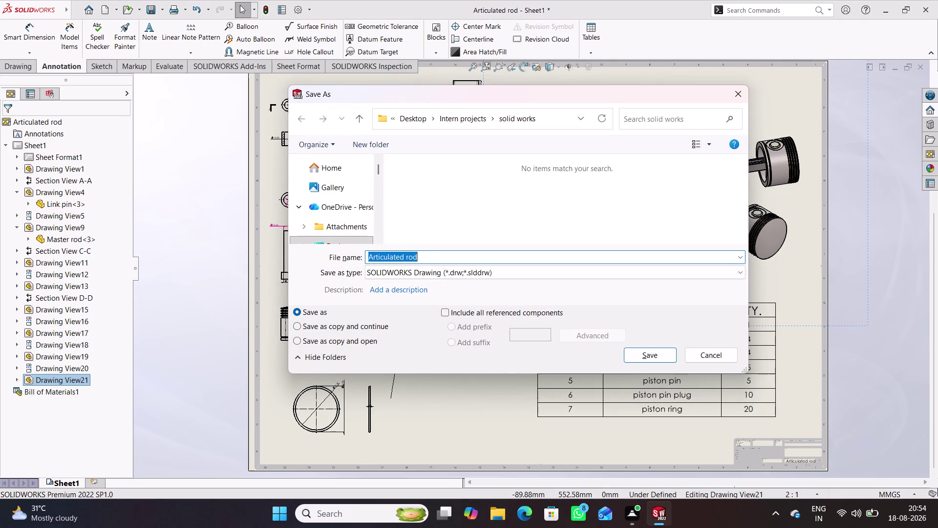
Enter the file name 'Radial engine assembly' and save the drawing.
text(Radi)
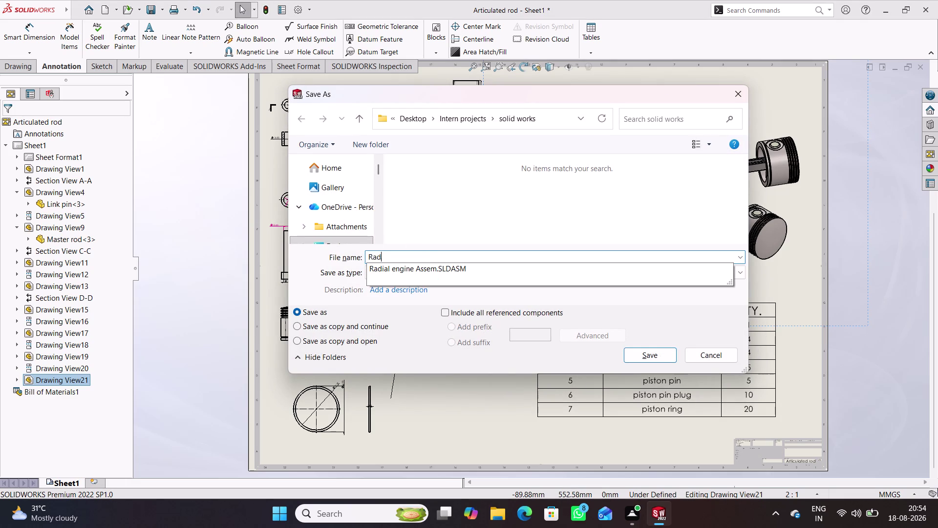
text(al en)
text(gine)
key(space)
text(assem)
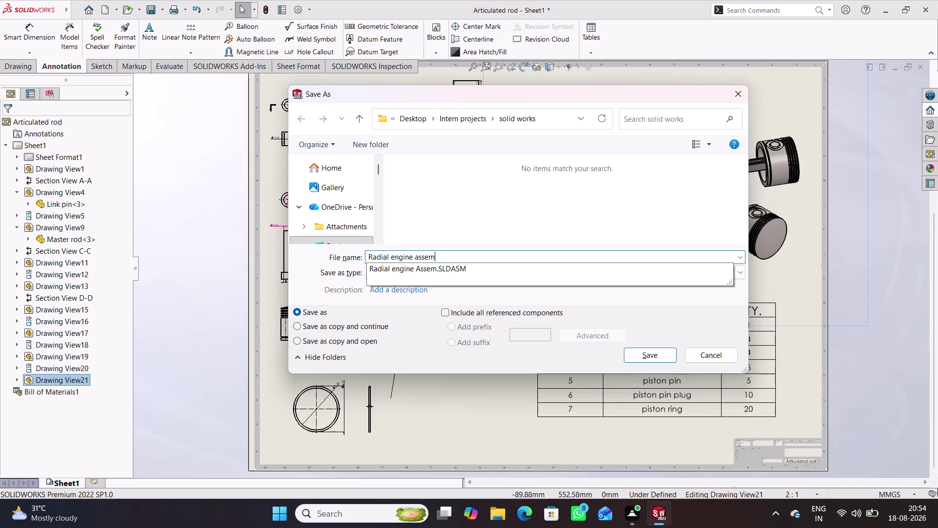
text(bly)
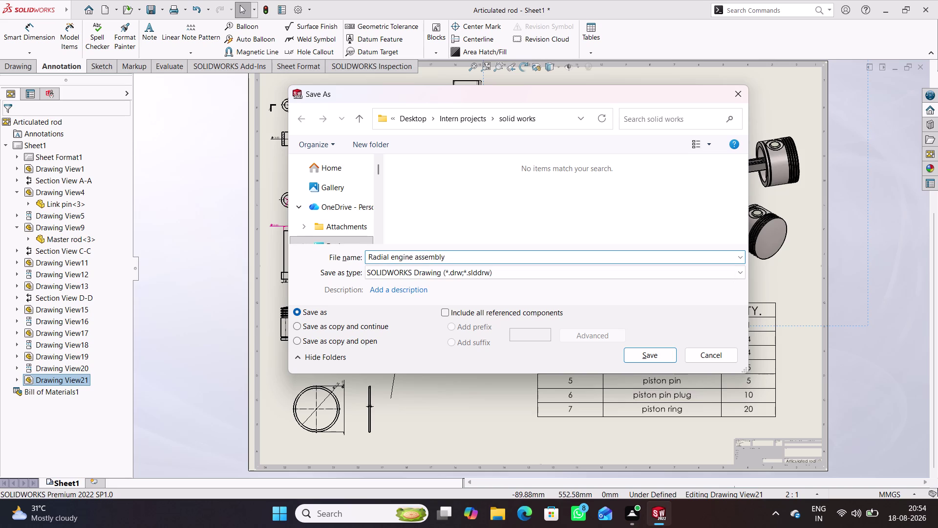
click(648, 354)
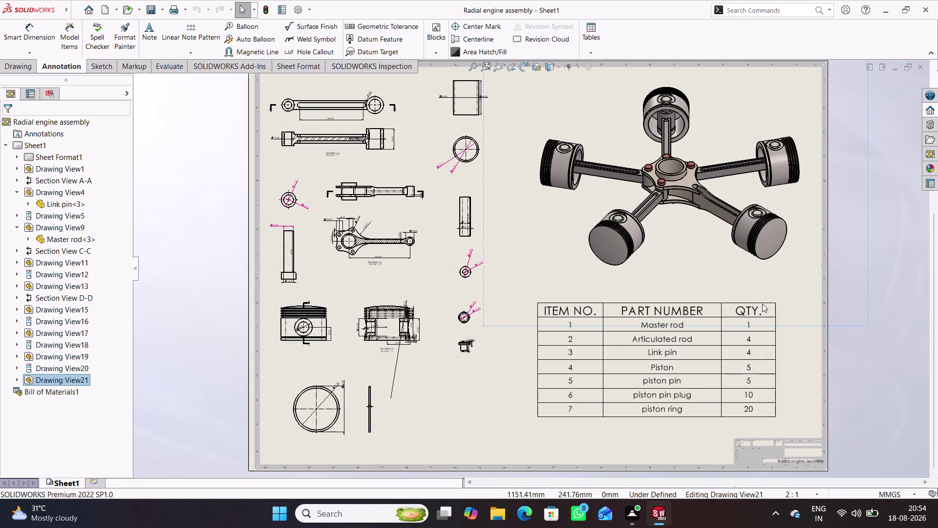
click(164, 7)
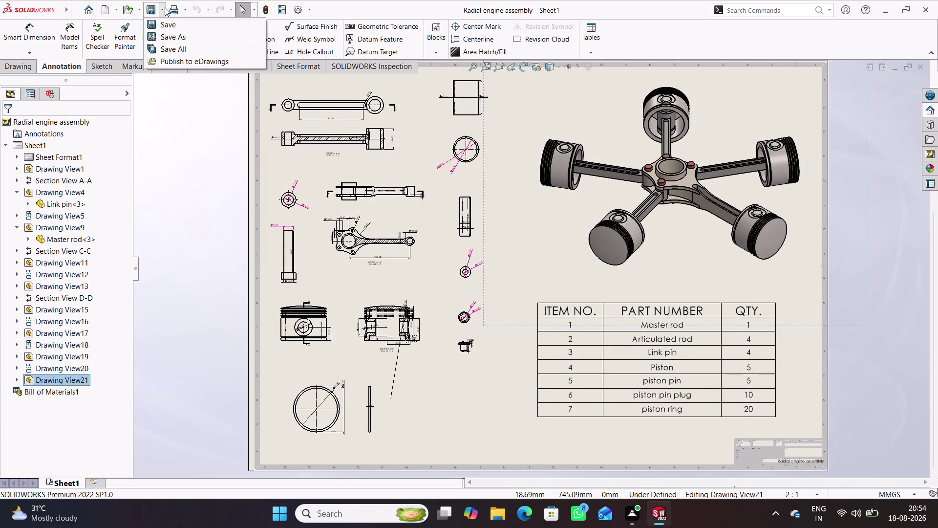
Save a copy of the drawing as Adobe Portable Document Format (*.pdf).
click(172, 34)
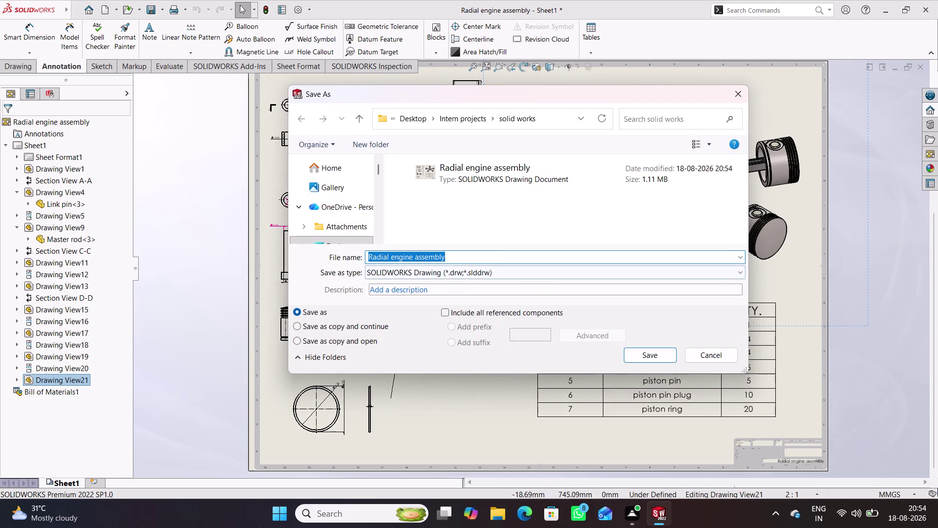
click(536, 278)
click(536, 276)
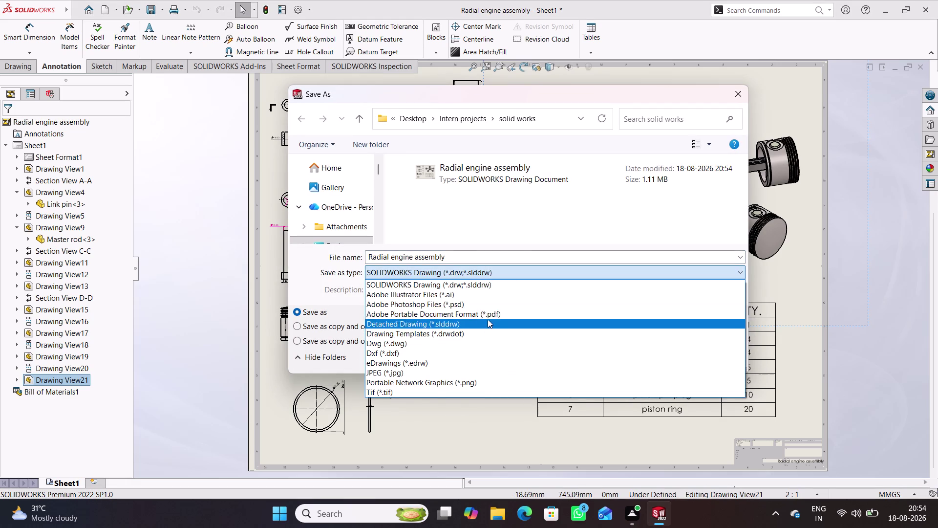
click(488, 316)
scroll(down, 3)
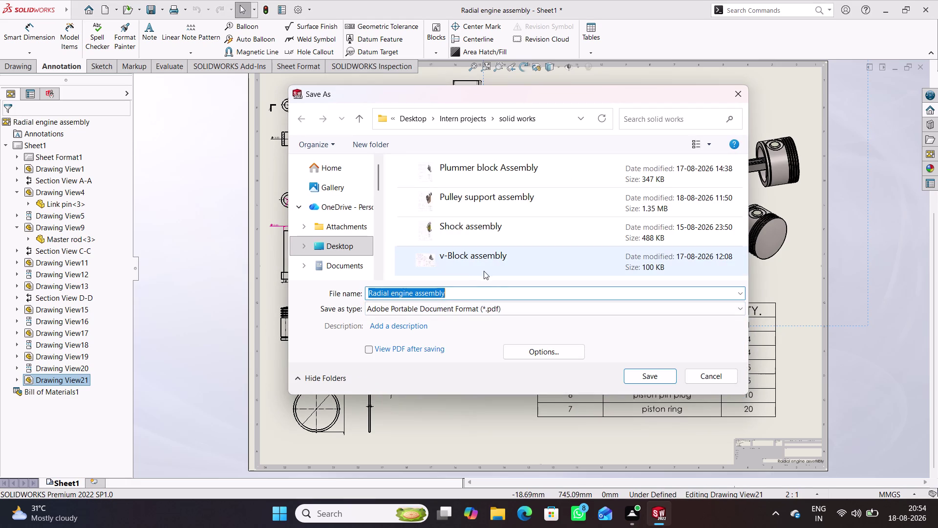
scroll(down, 3)
click(641, 377)
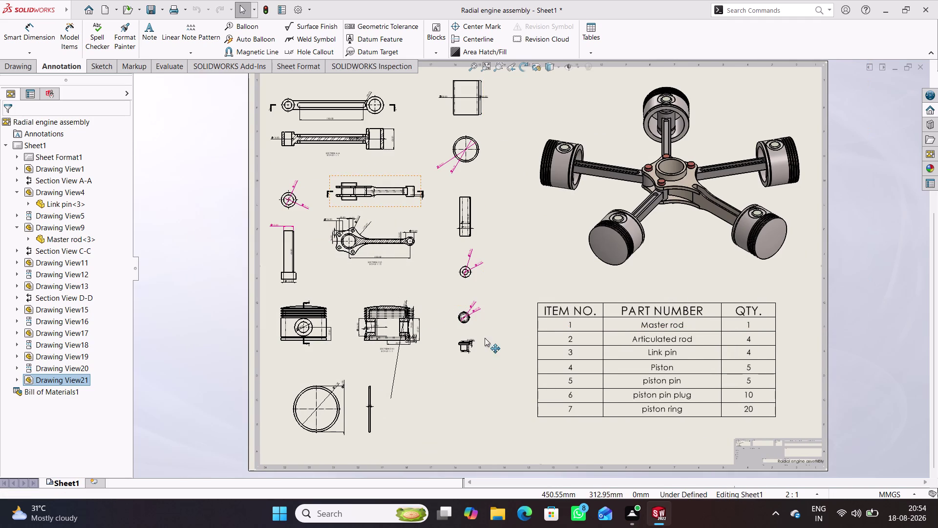
middle_drag(500, 356, 496, 391)
middle_drag(493, 389, 493, 387)
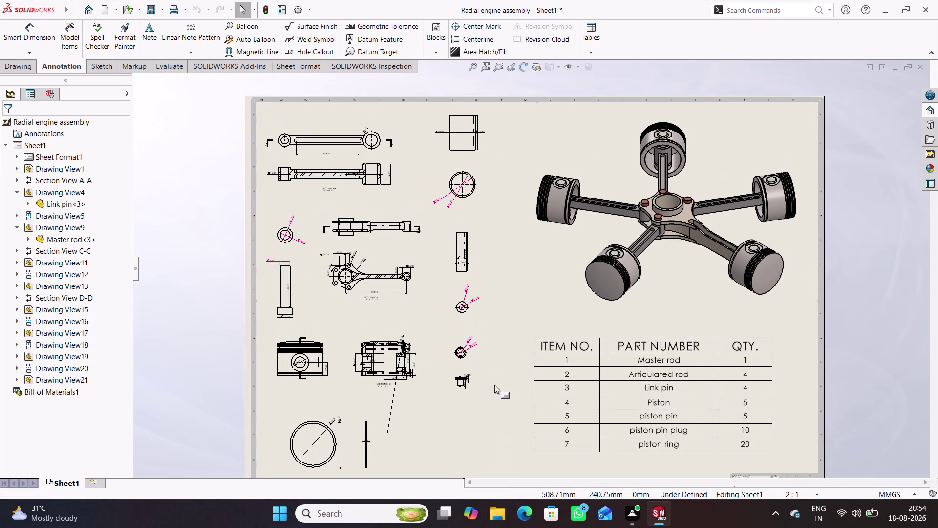
middle_drag(493, 386, 500, 346)
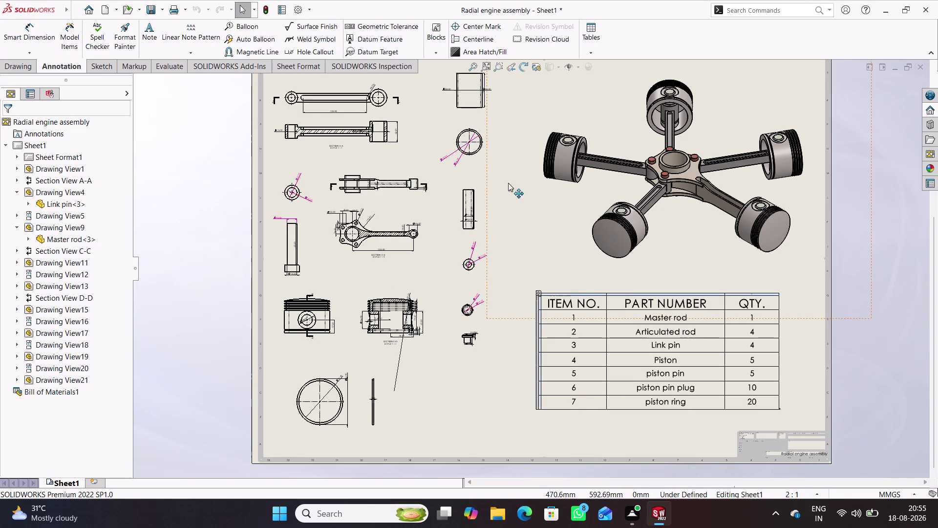
scroll(up, 3)
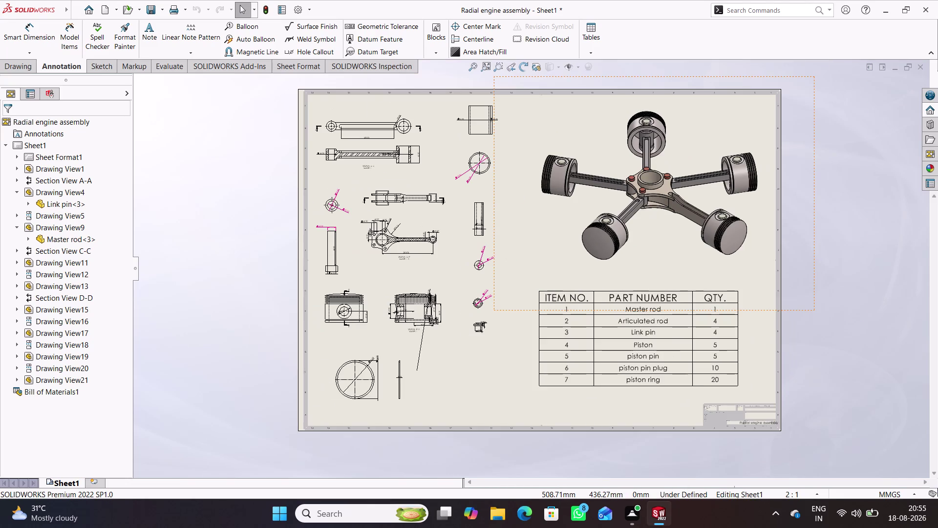
scroll(down, 3)
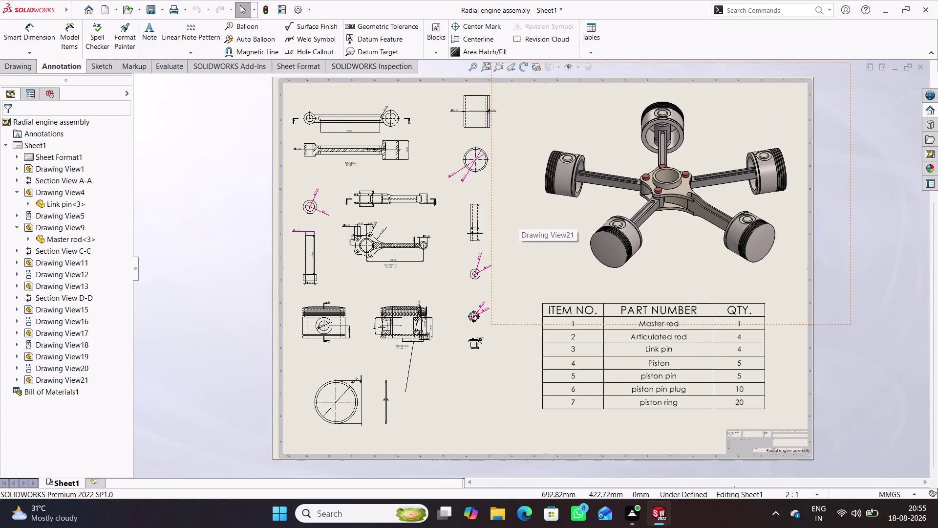